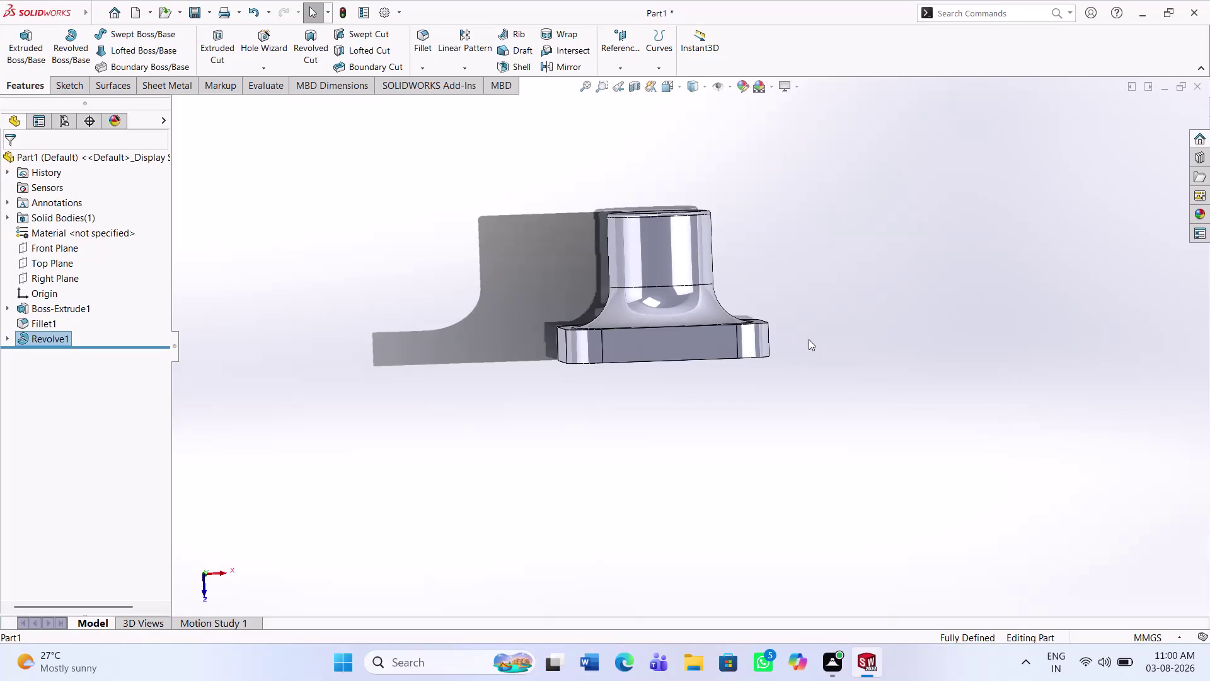
Reopen the bell profile sketch and change its R3 top corner radius to 25.
key(ctrl+z)
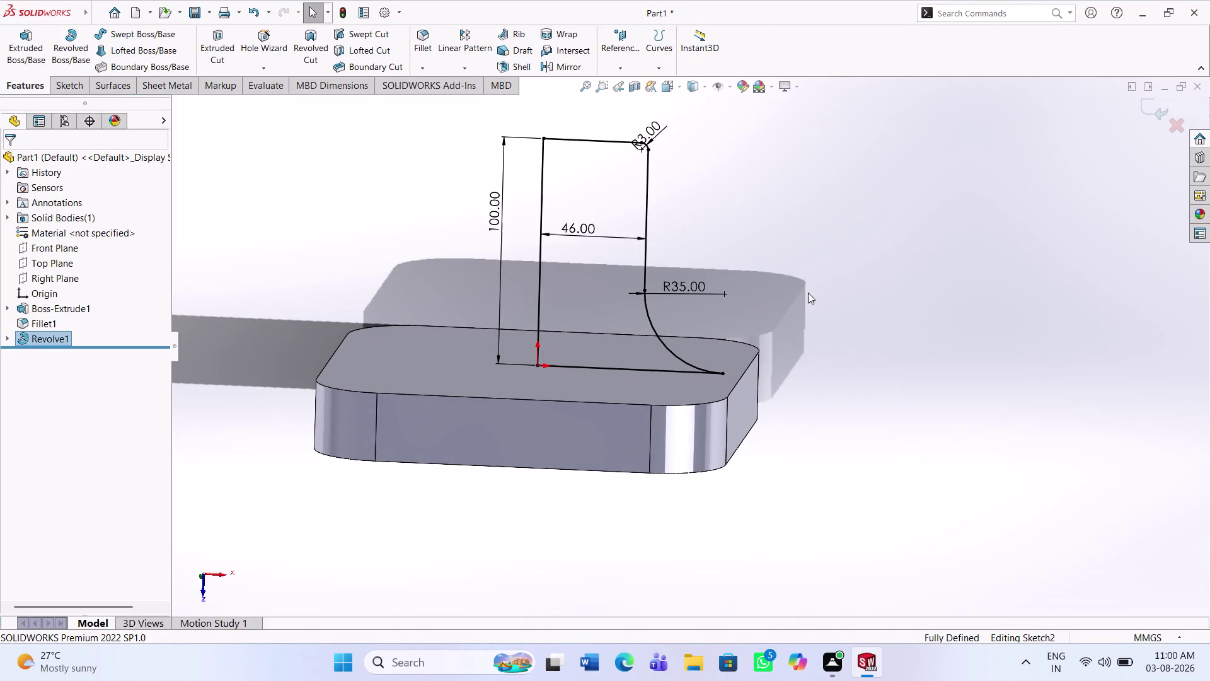
click(648, 131)
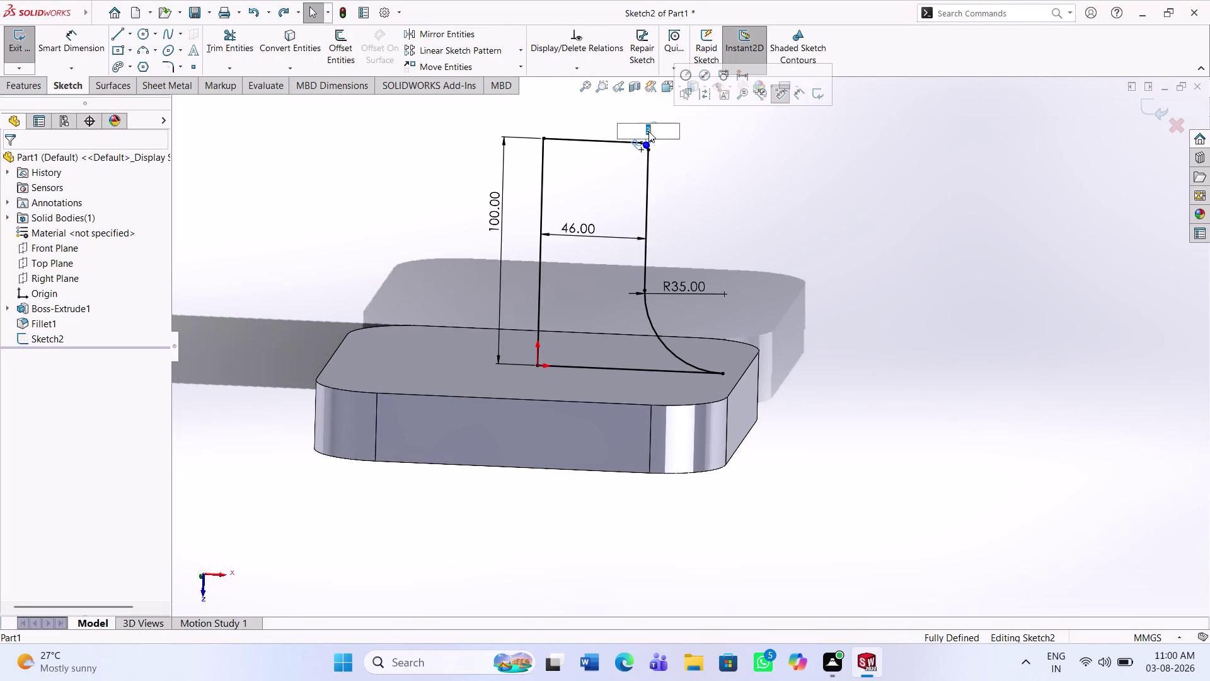
text(25)
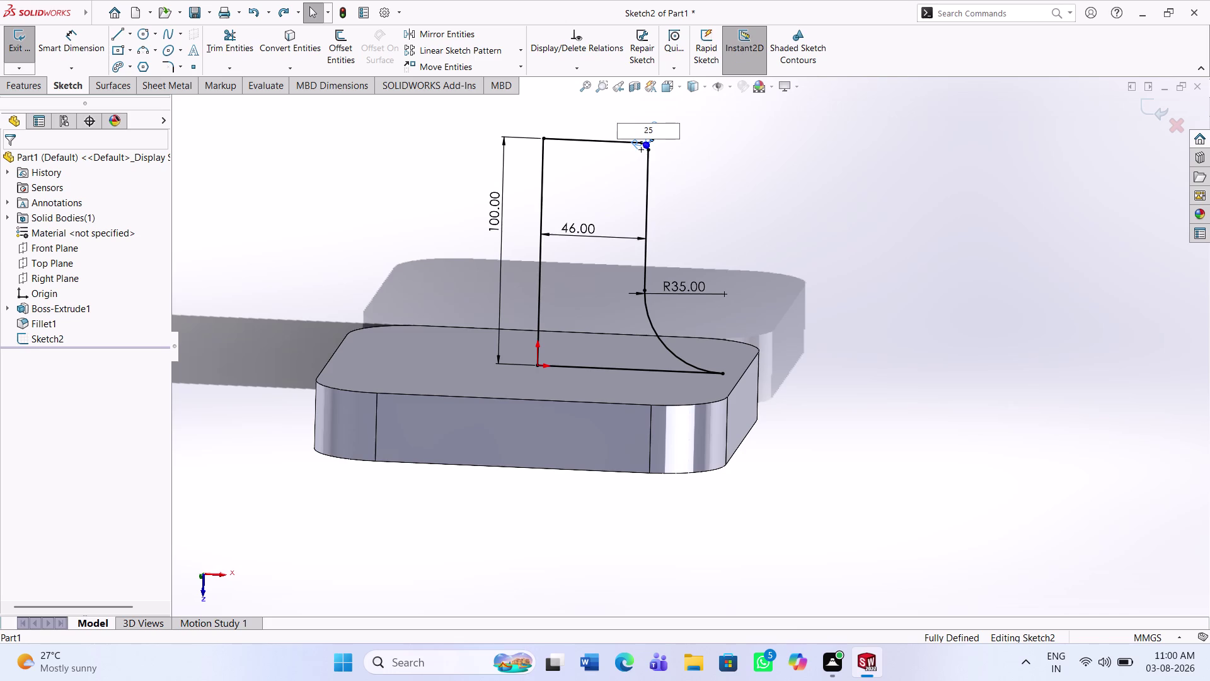
key(Return)
click(864, 247)
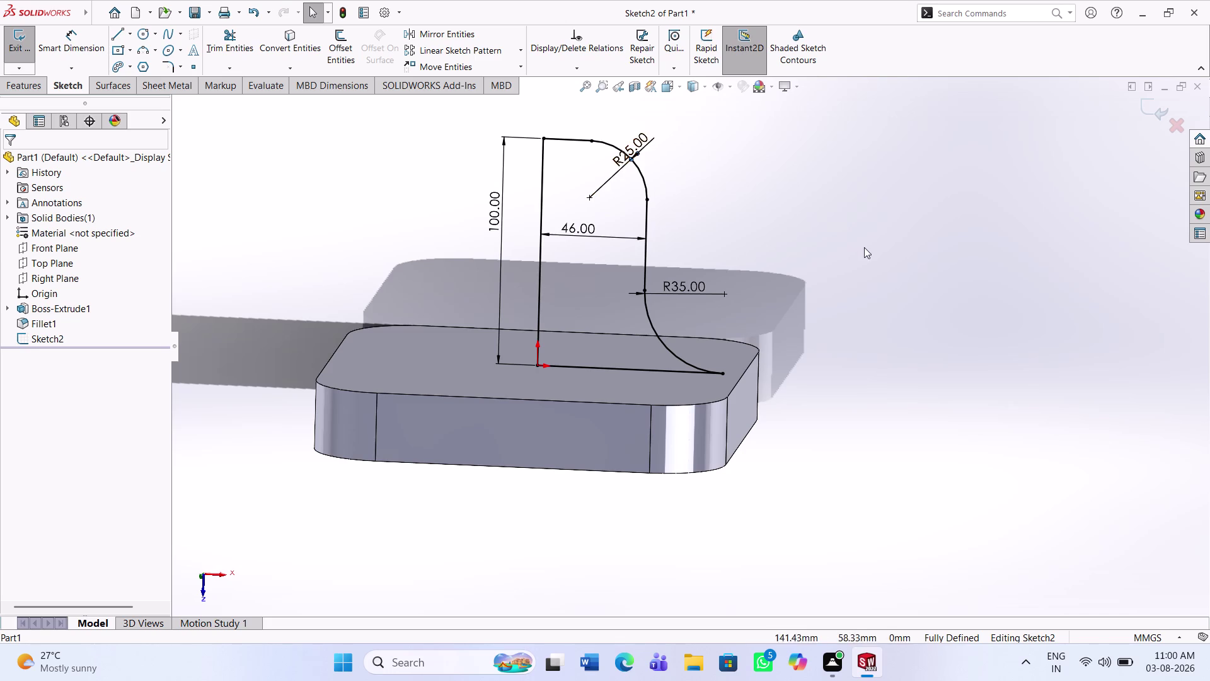
Revolve the bell profile 360° into a boss on the base and orbit to inspect it.
click(25, 86)
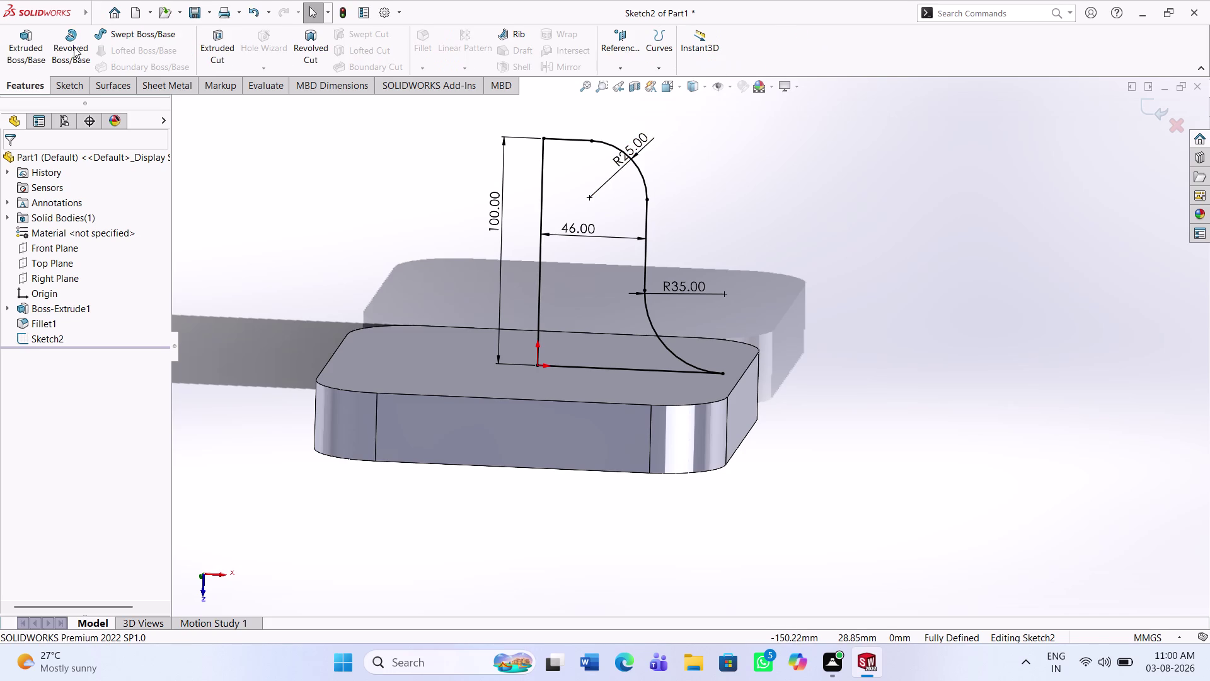
click(74, 47)
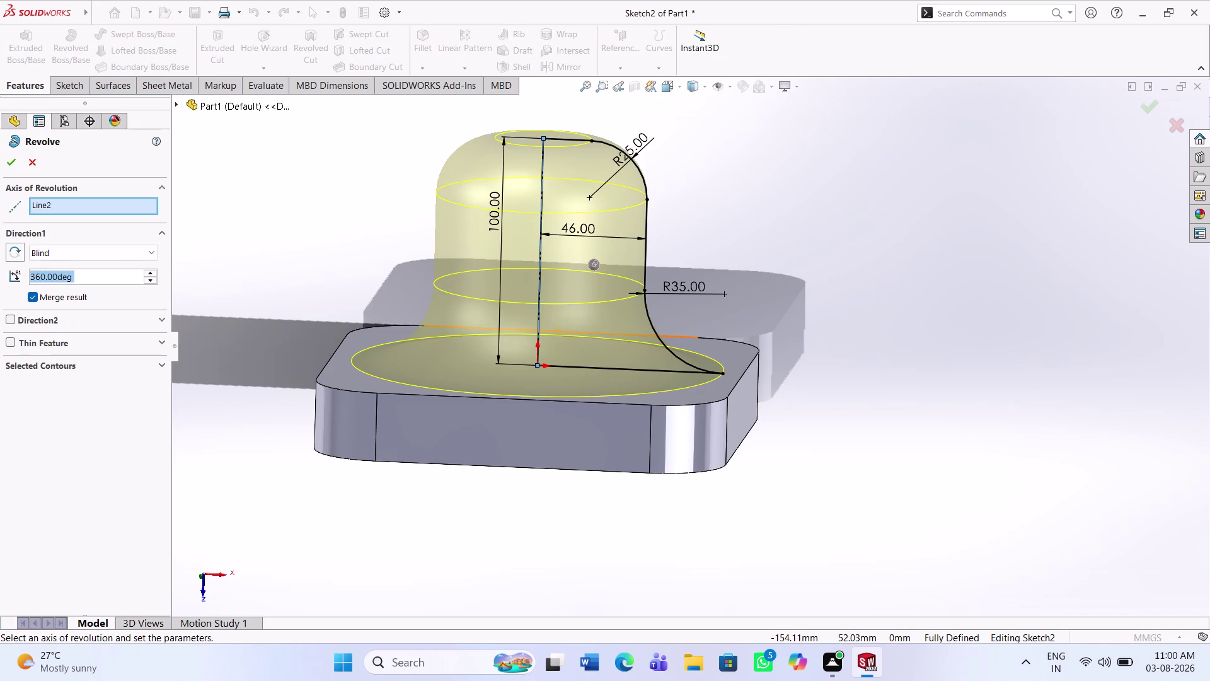
click(5, 164)
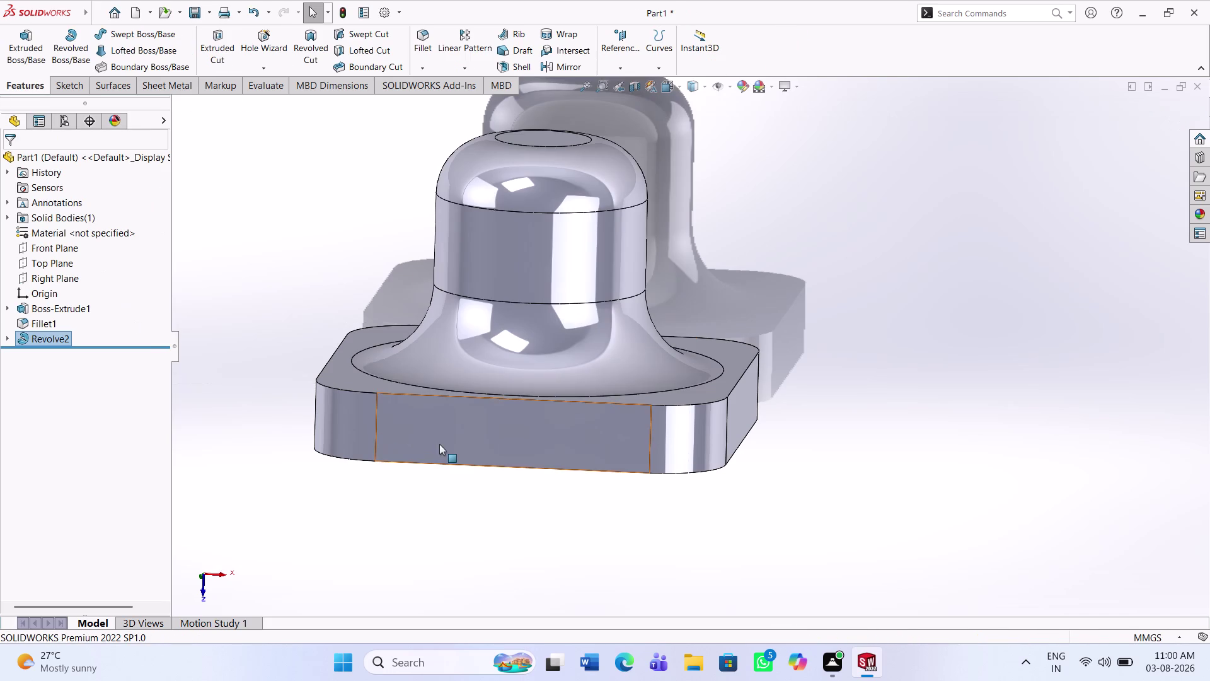
scroll(up, 3)
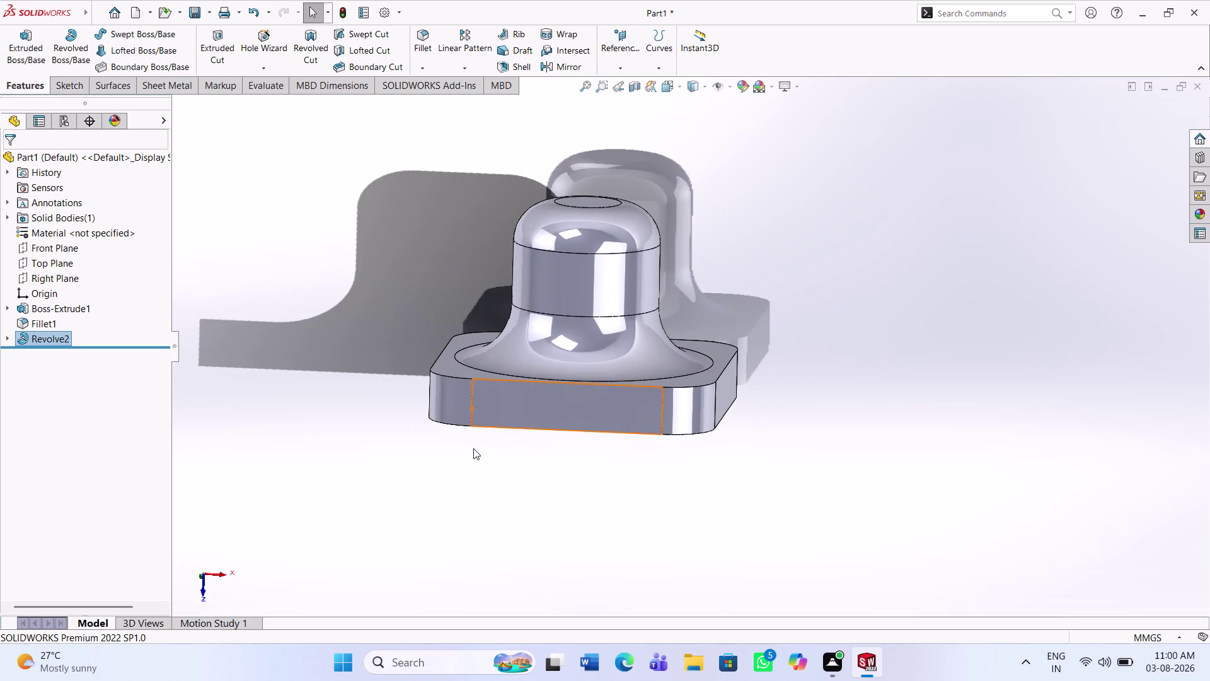
middle_drag(474, 459, 666, 452)
middle_drag(531, 350, 620, 417)
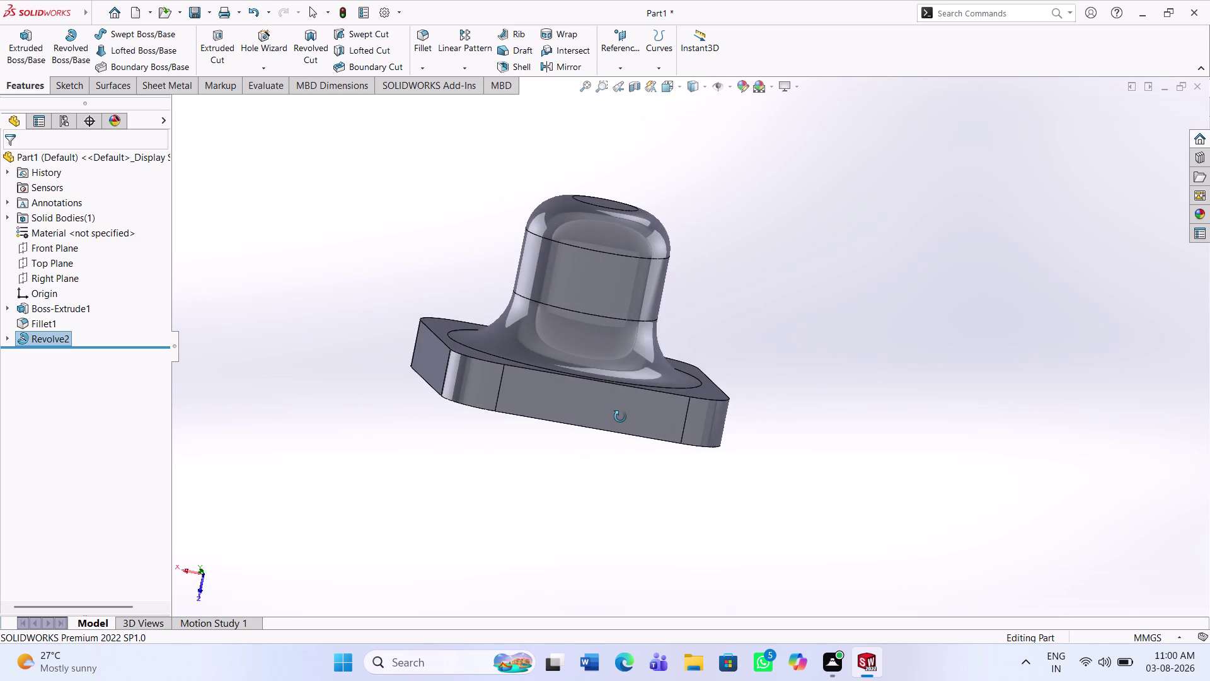
middle_drag(620, 417, 620, 417)
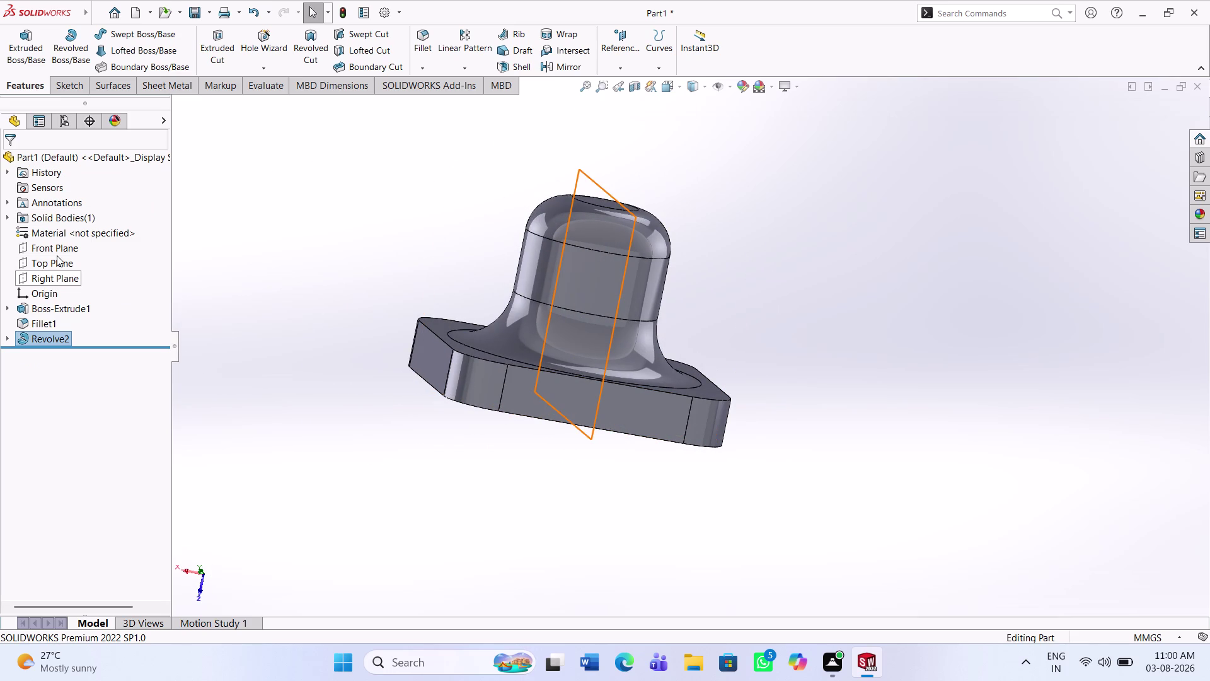
Start a sketch on the Top Plane and draw a vertical centerline ending at the origin.
click(56, 255)
click(68, 235)
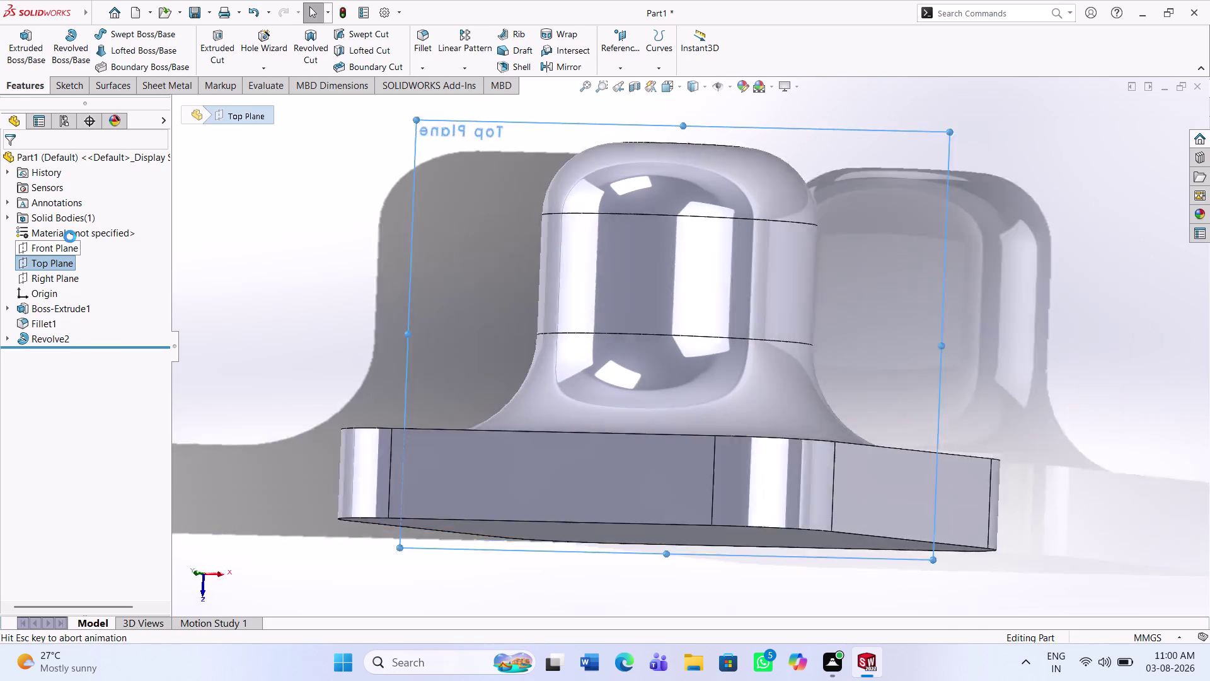
click(223, 316)
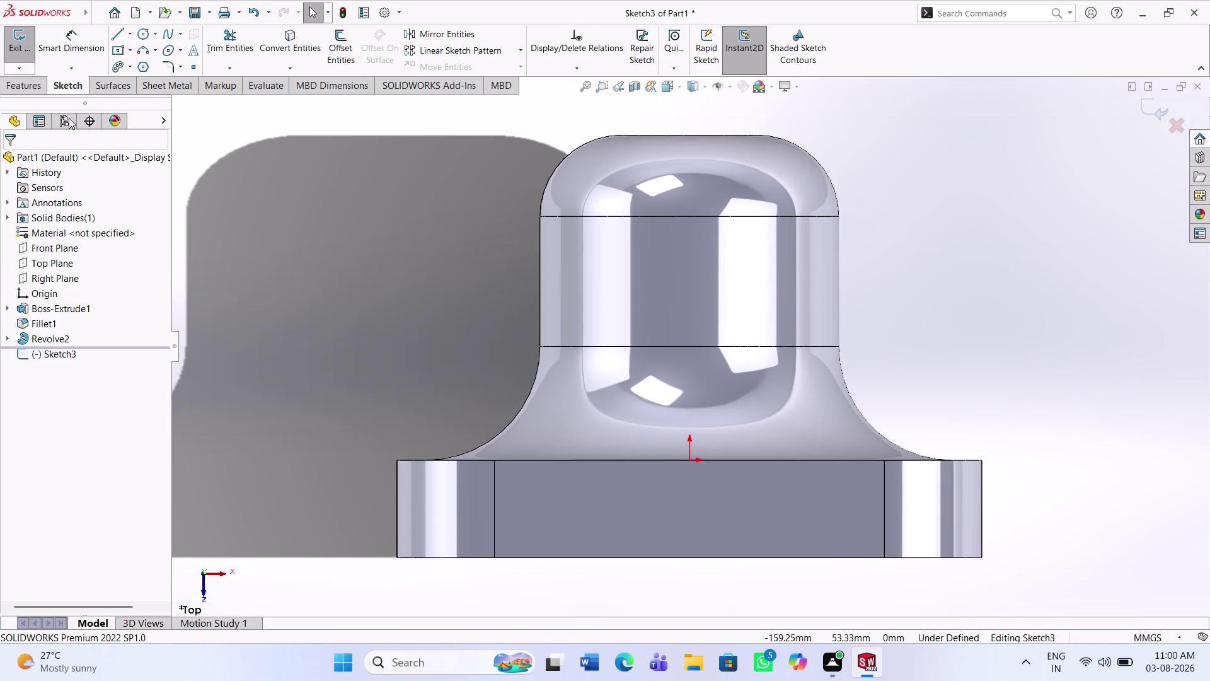
click(131, 34)
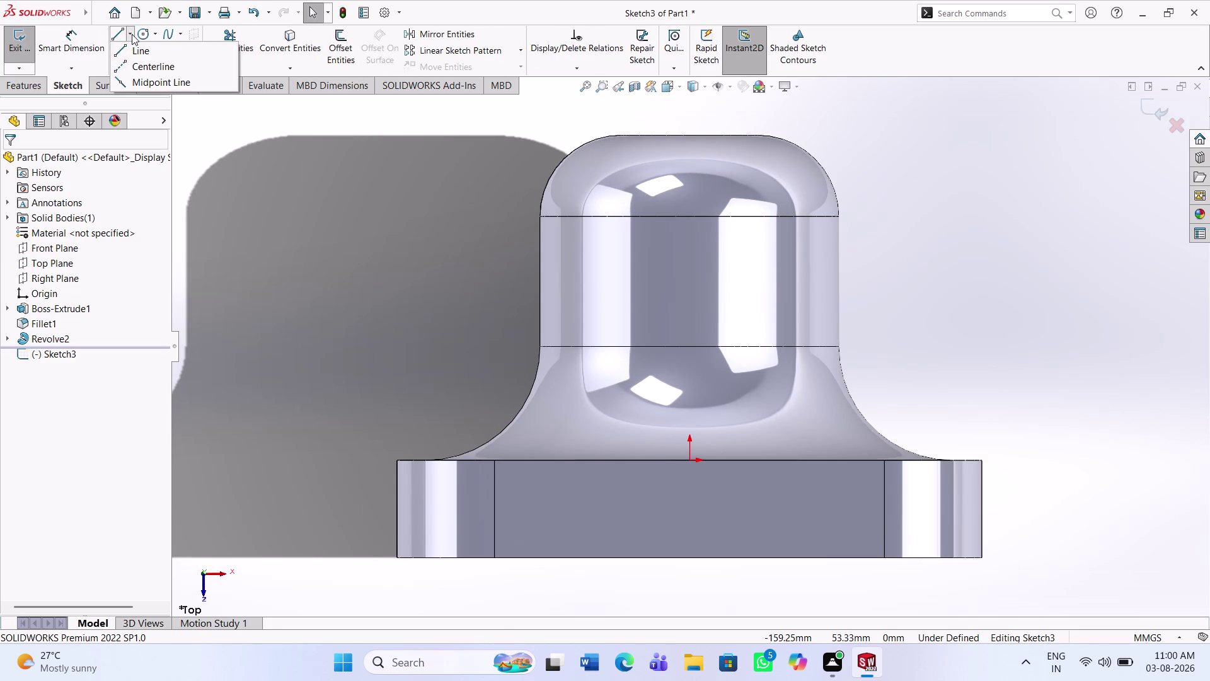
click(132, 61)
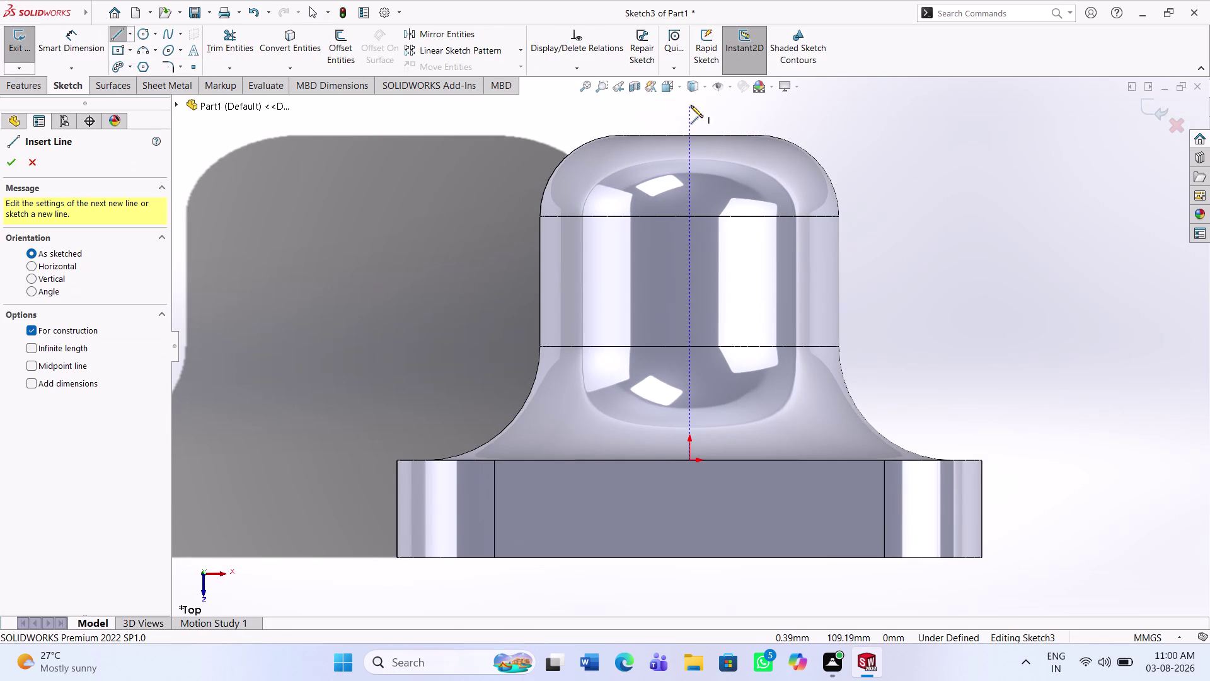
click(691, 106)
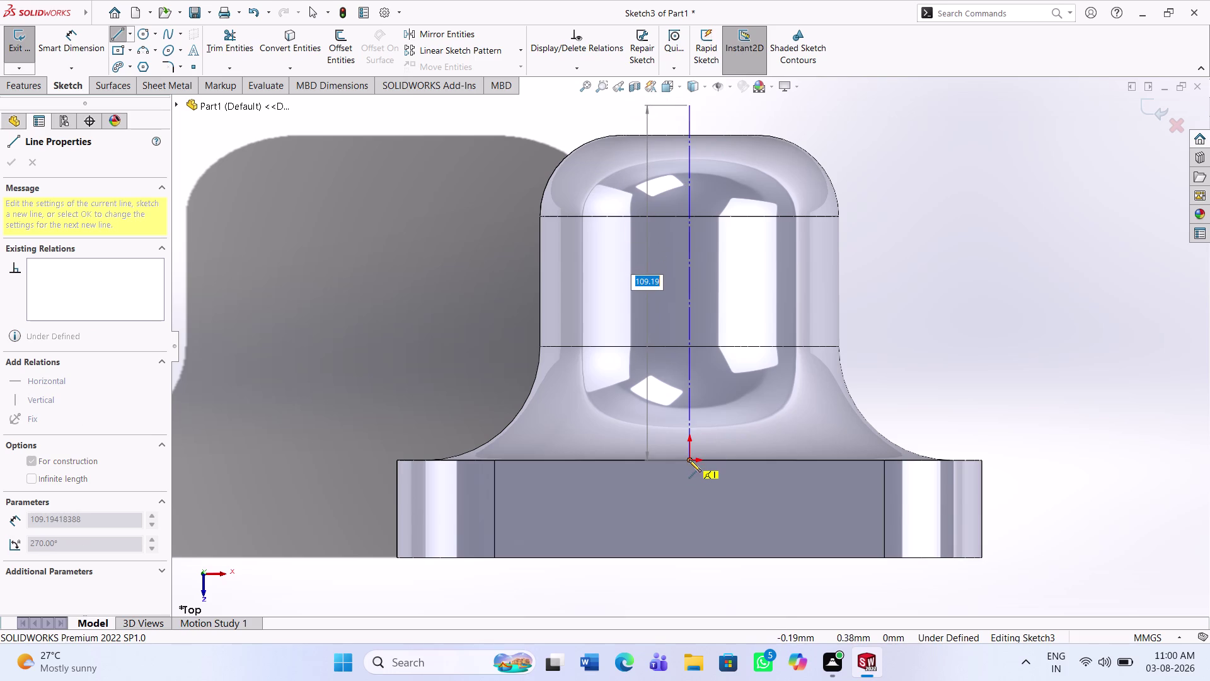
click(690, 463)
key(Escape)
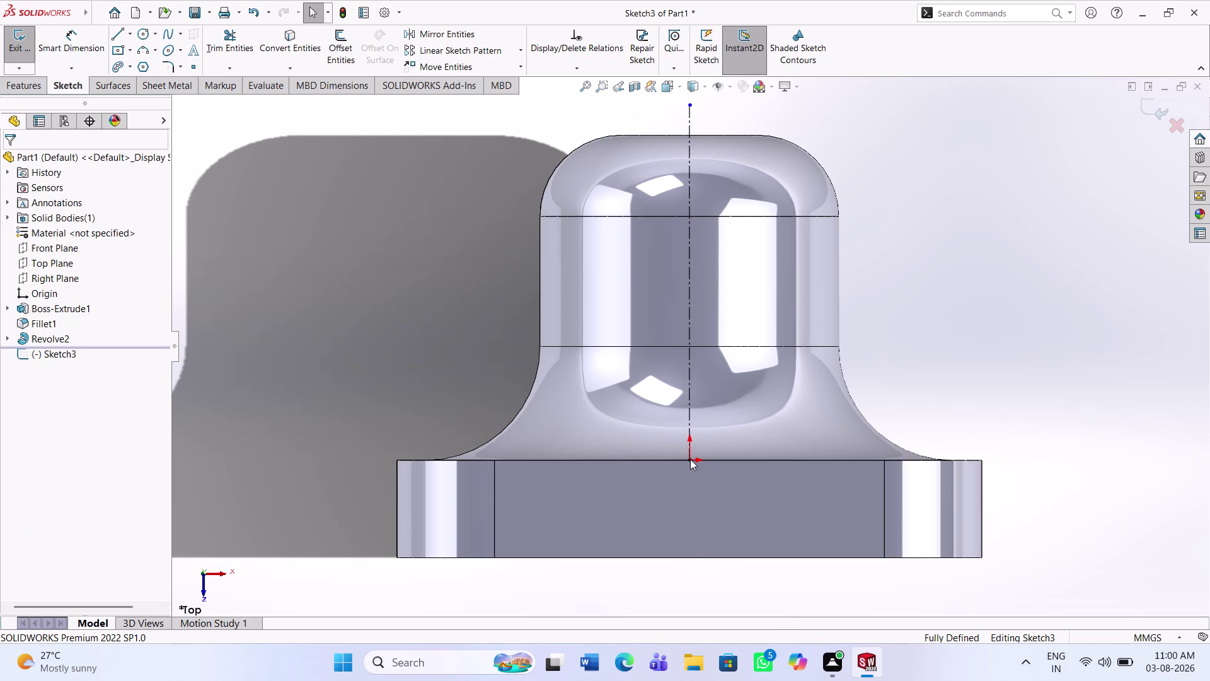
key(Escape)
Draw a horizontal centerline across the vertical one, spanning both sides of the boss.
click(128, 35)
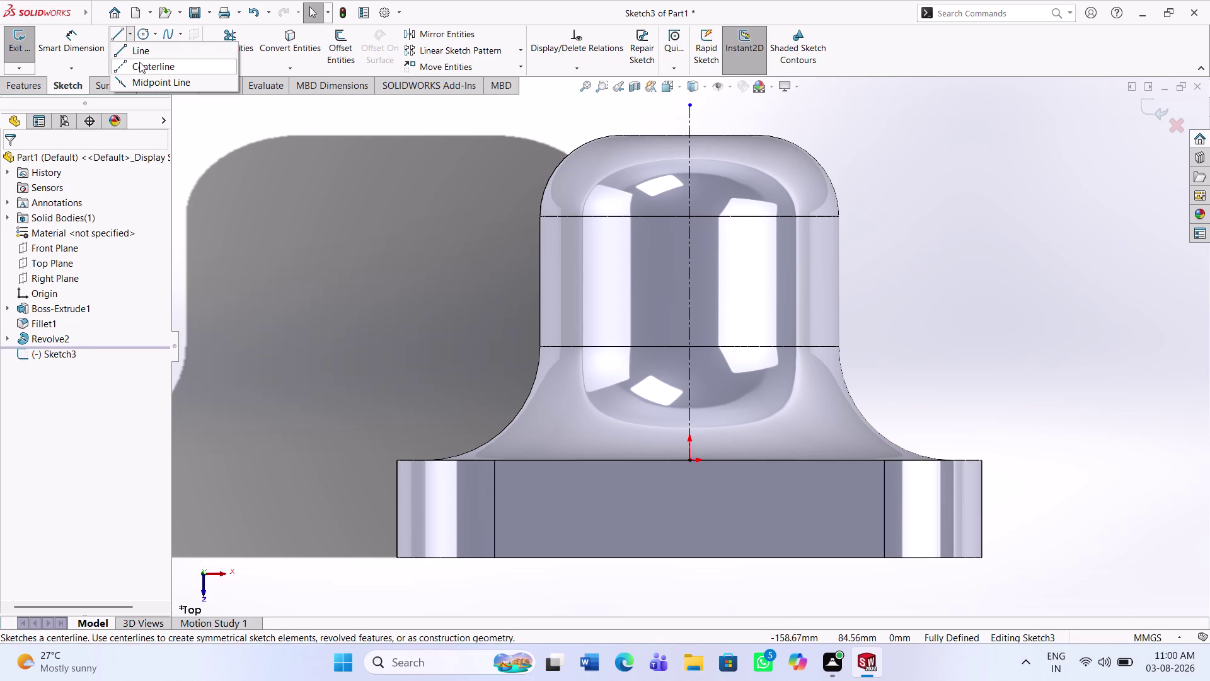
click(140, 63)
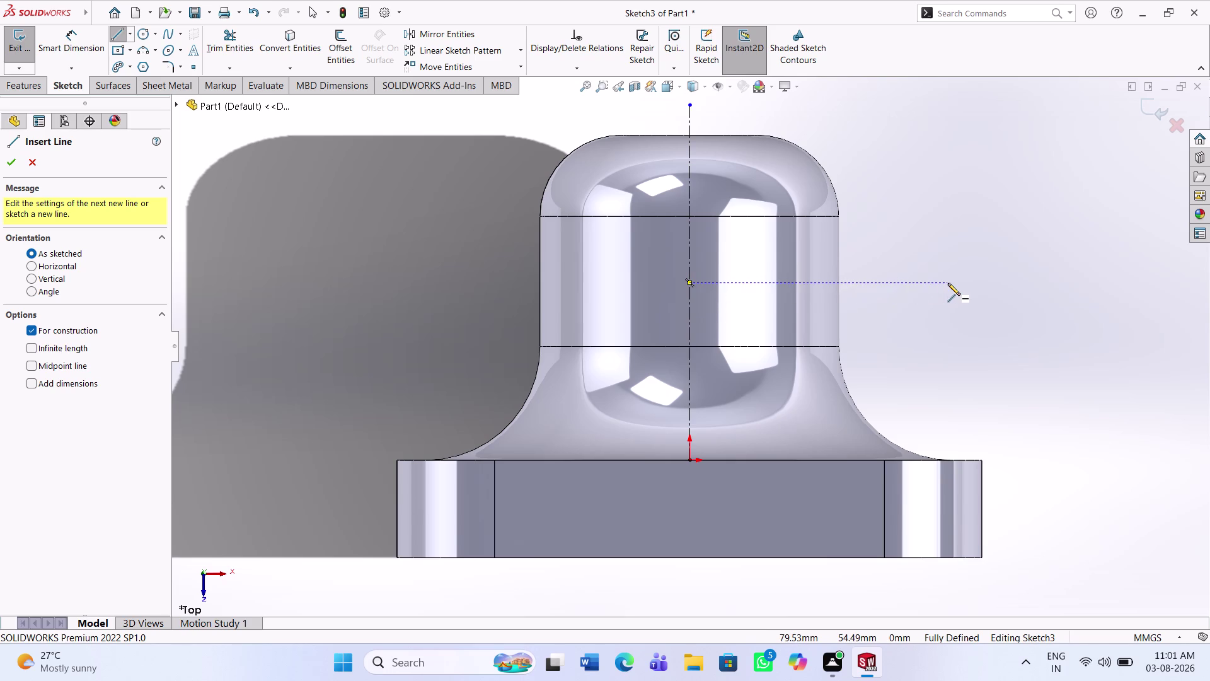
click(948, 283)
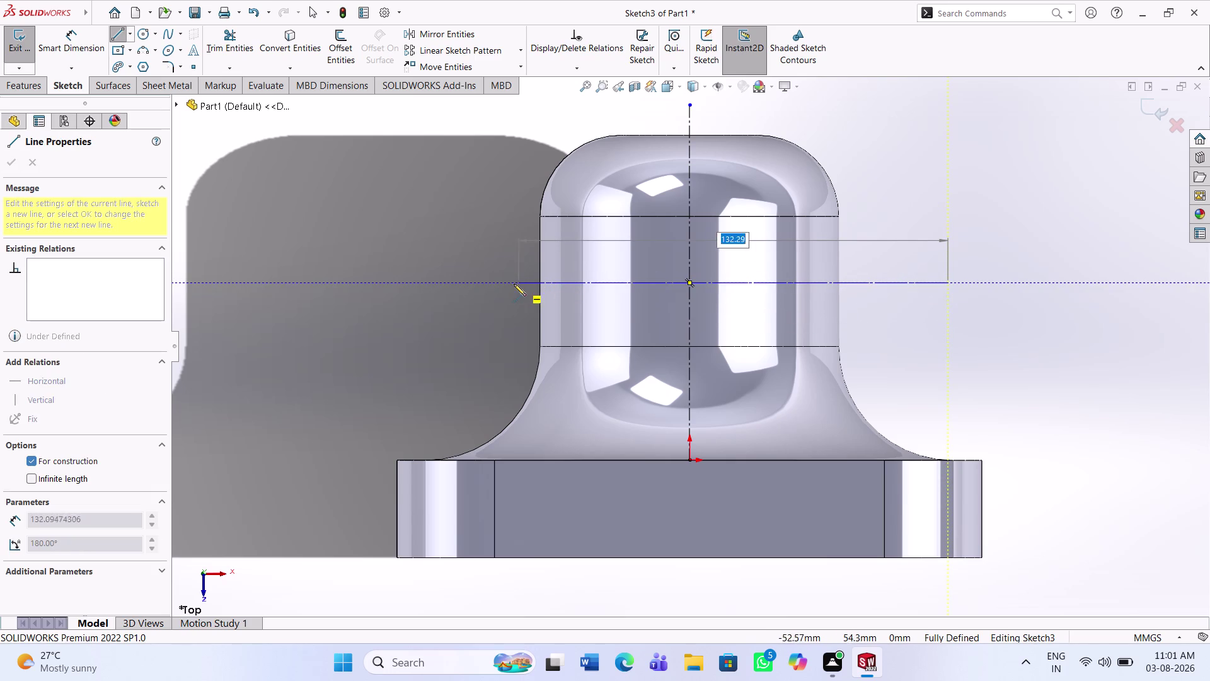
click(486, 282)
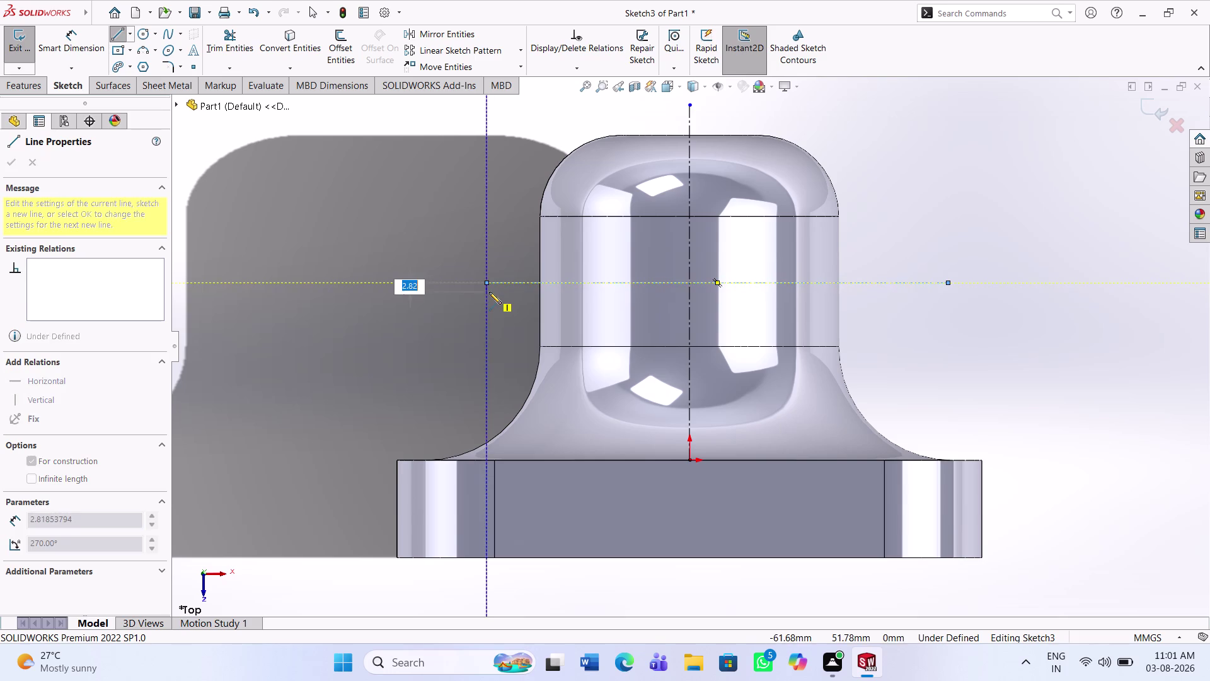
key(Escape)
key(Escape)
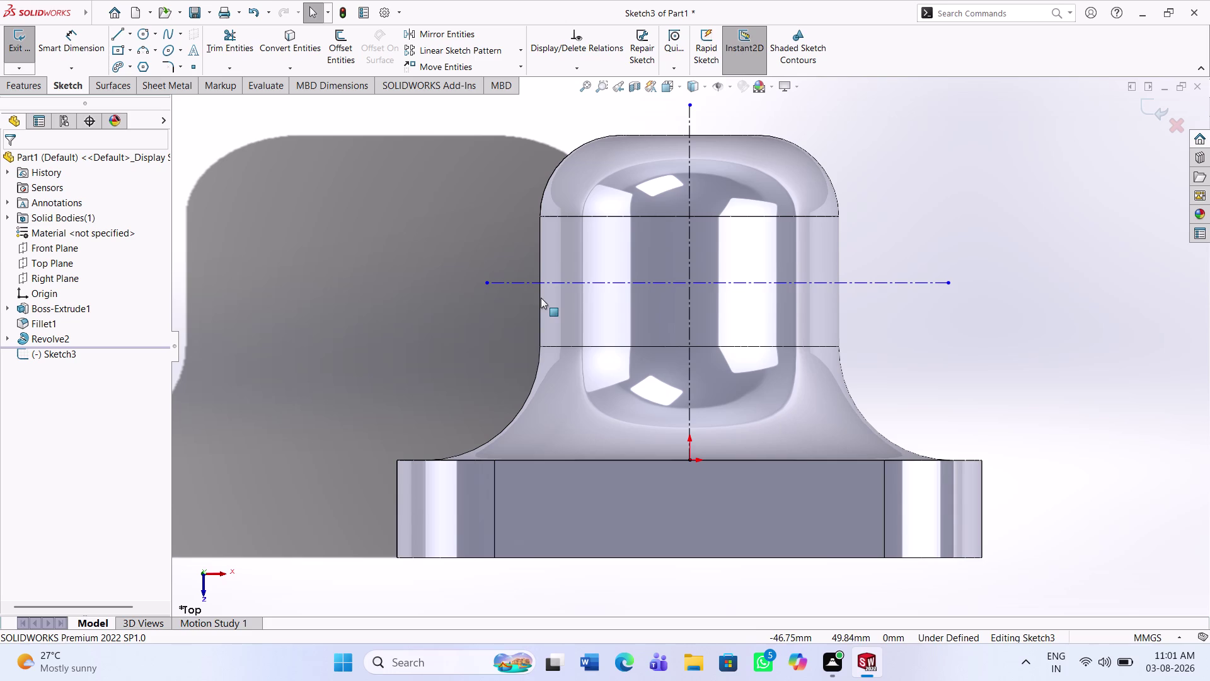
Draw four lines joining the centerline points into a diamond around the neck.
click(120, 29)
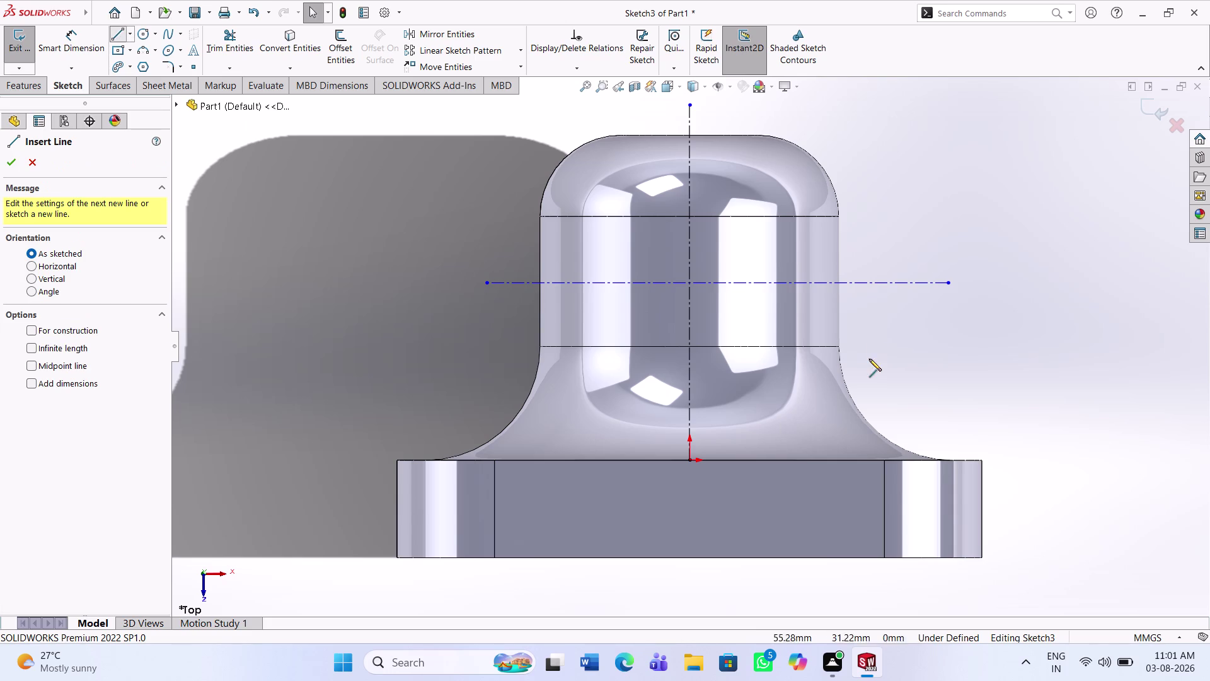
click(692, 167)
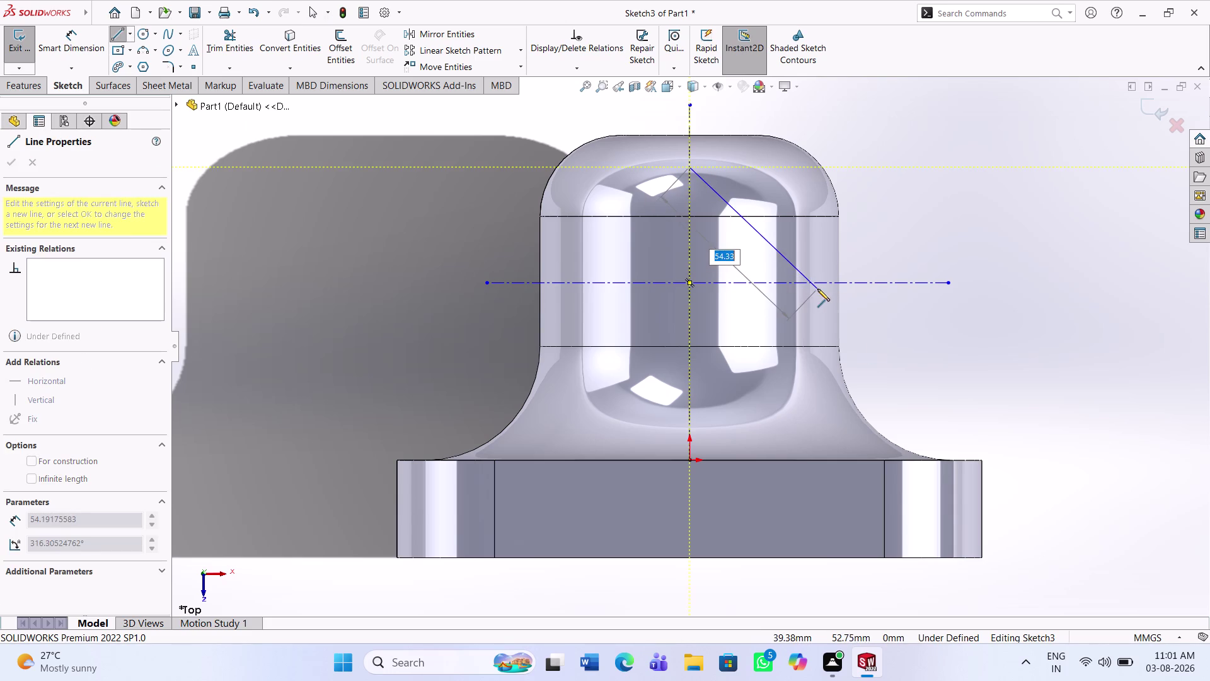
click(814, 283)
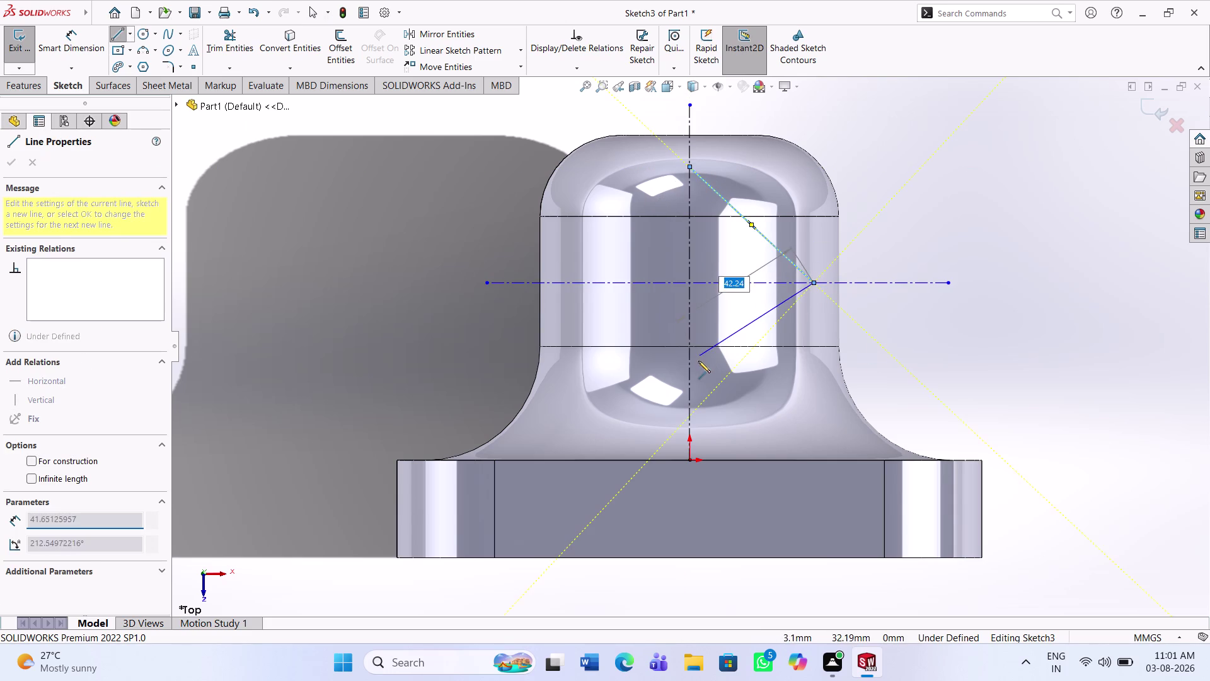
click(691, 415)
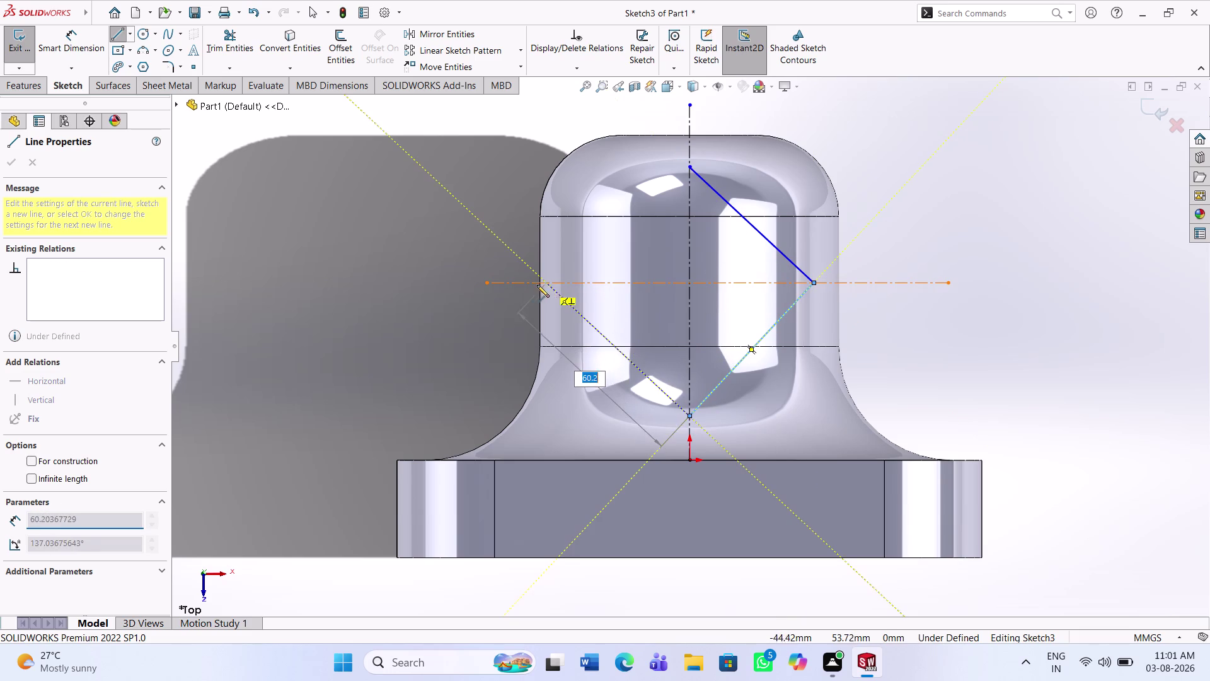
click(543, 281)
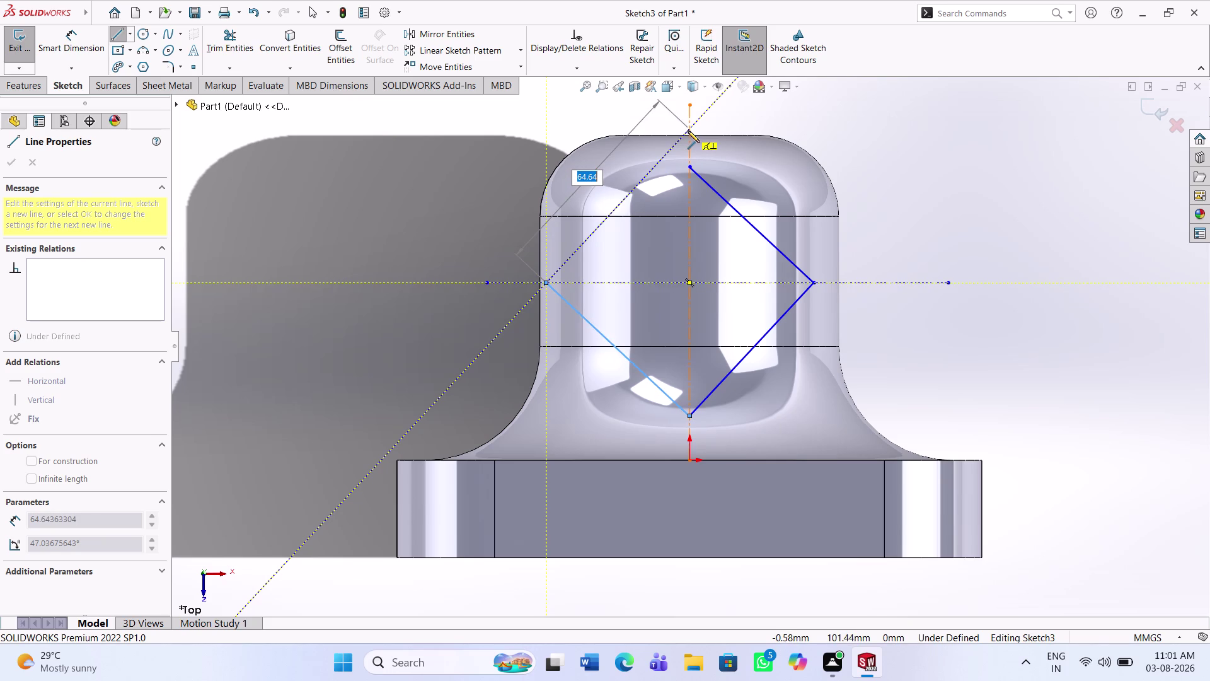
click(688, 131)
key(Escape)
key(Escape)
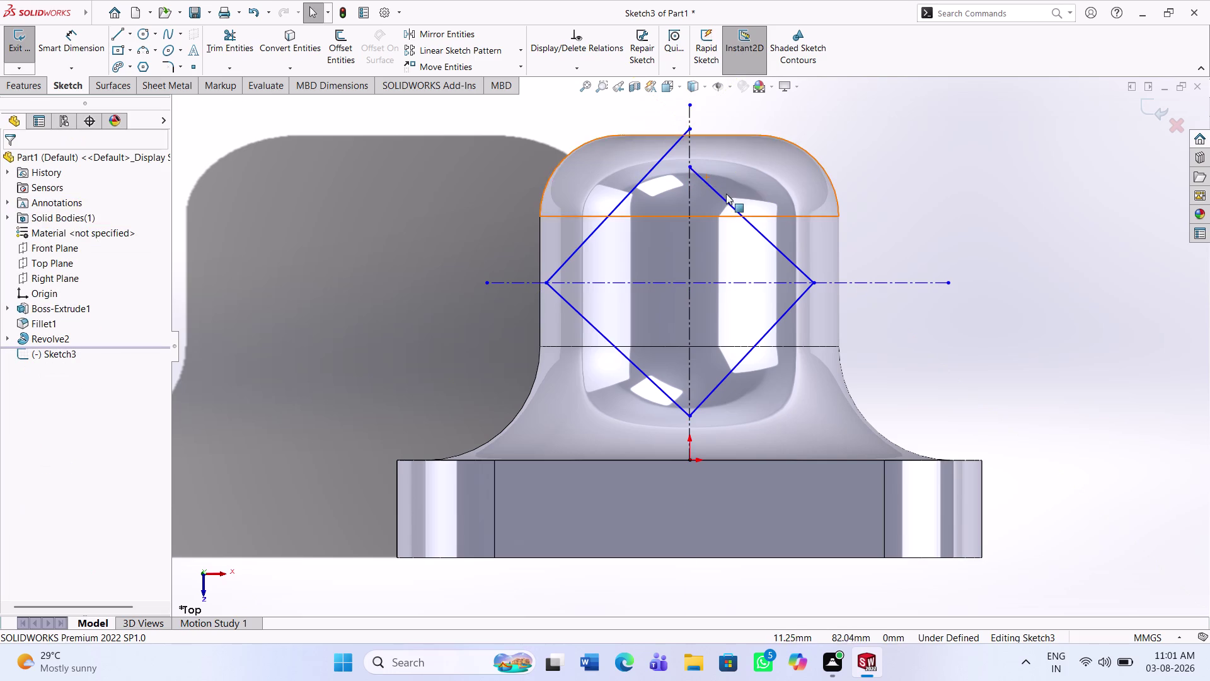
Delete the misplaced upper-right line and redraw it from the top corner to the right corner.
right_click(731, 204)
click(808, 400)
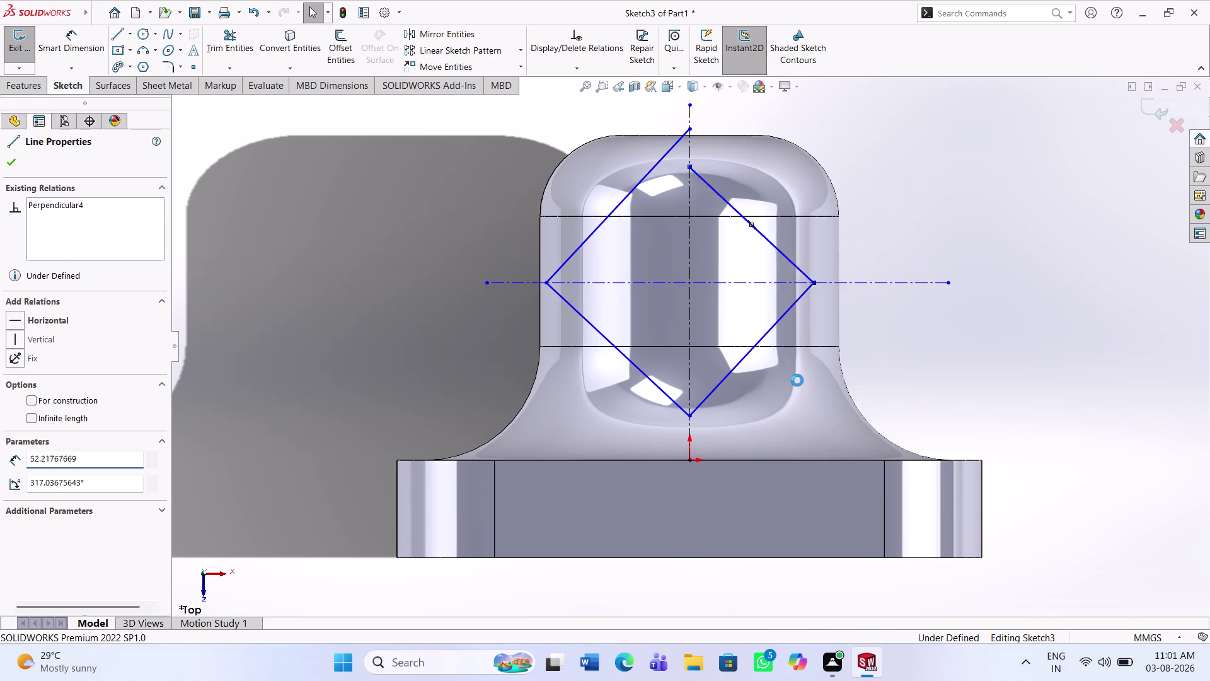
click(118, 31)
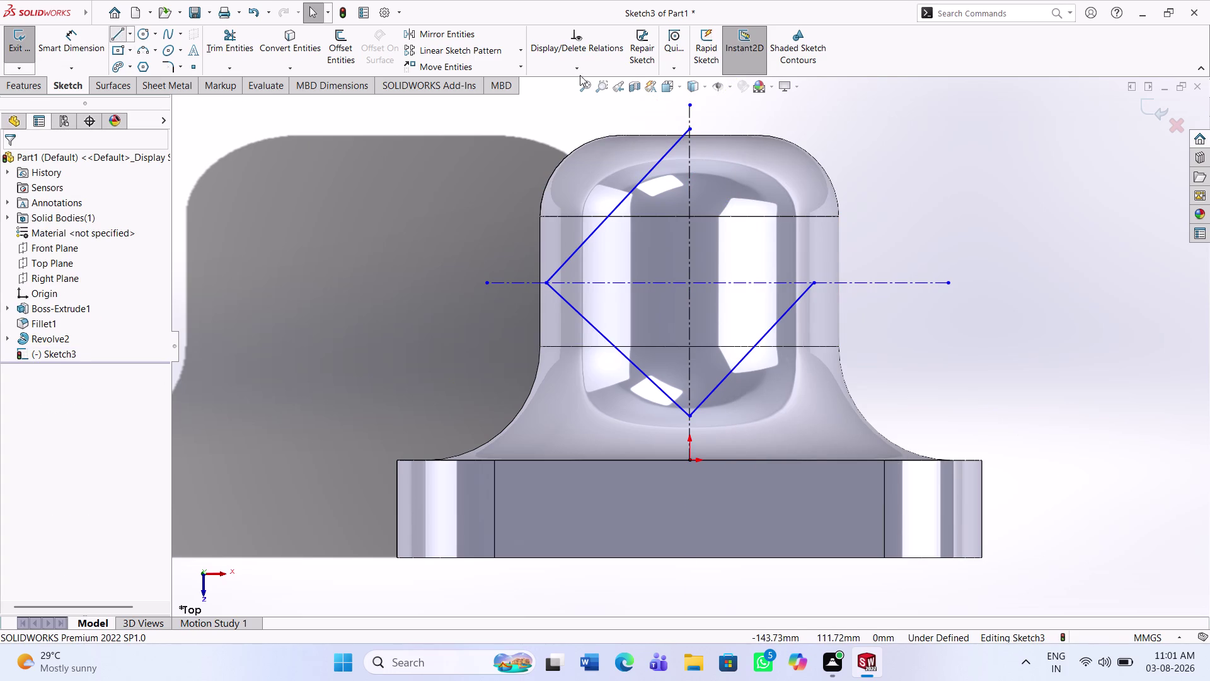
click(689, 129)
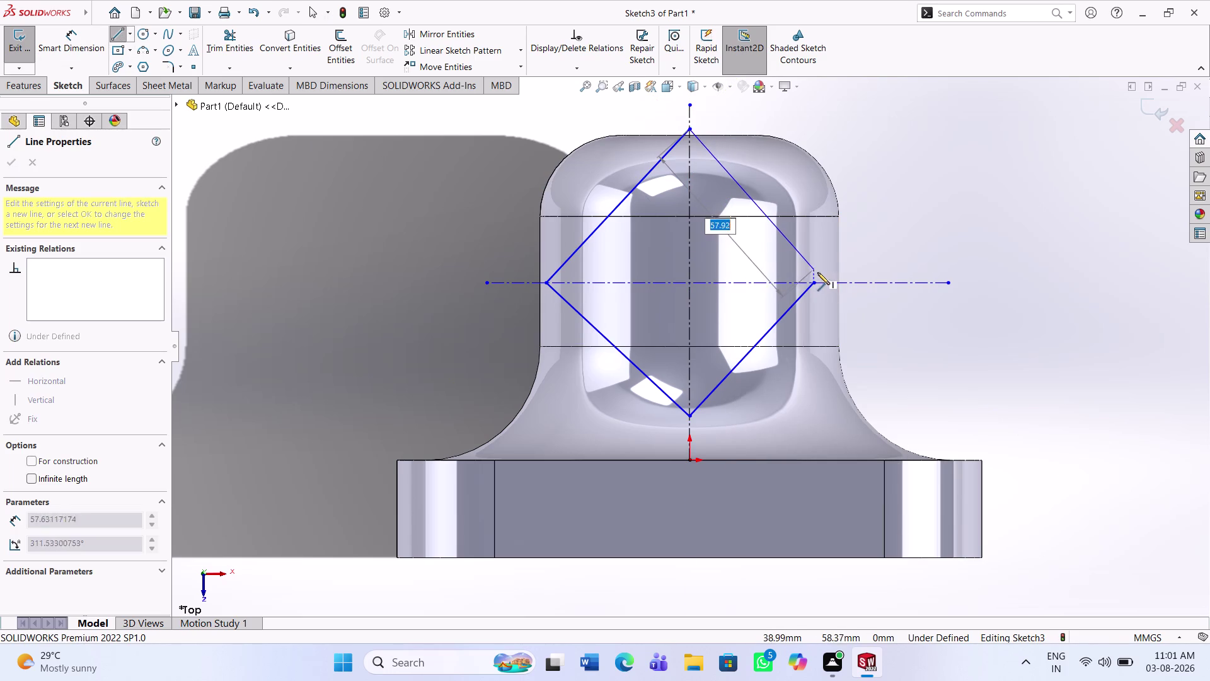
click(816, 283)
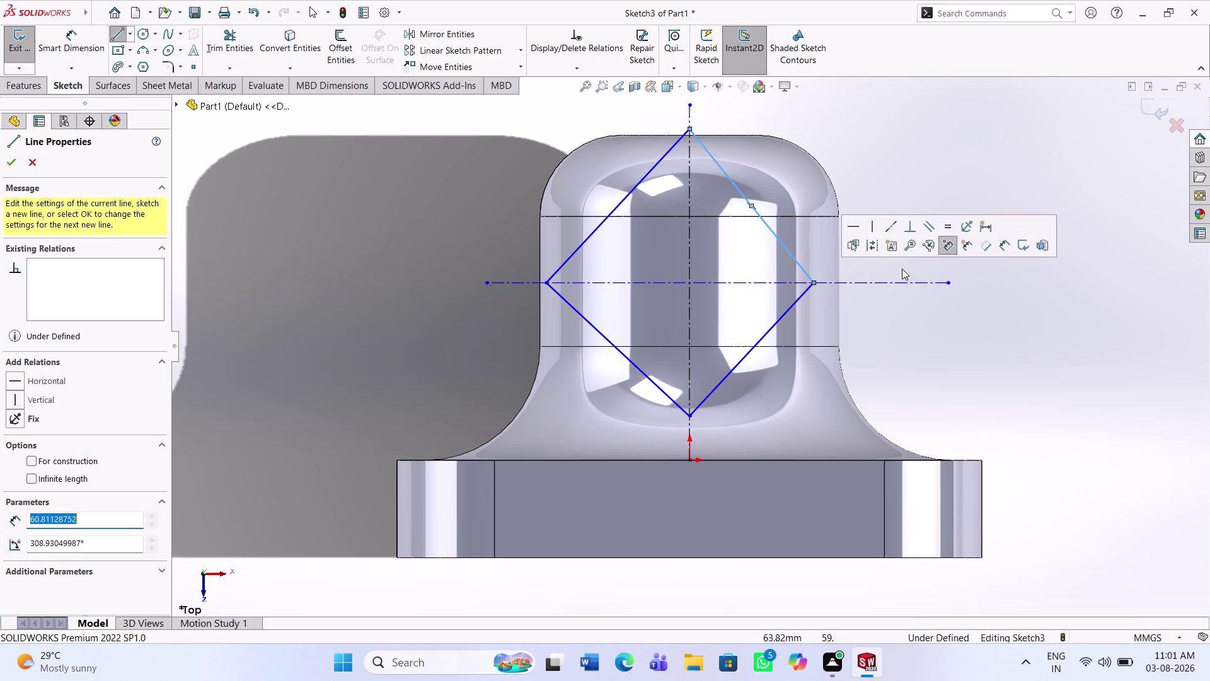
key(Escape)
key(Escape)
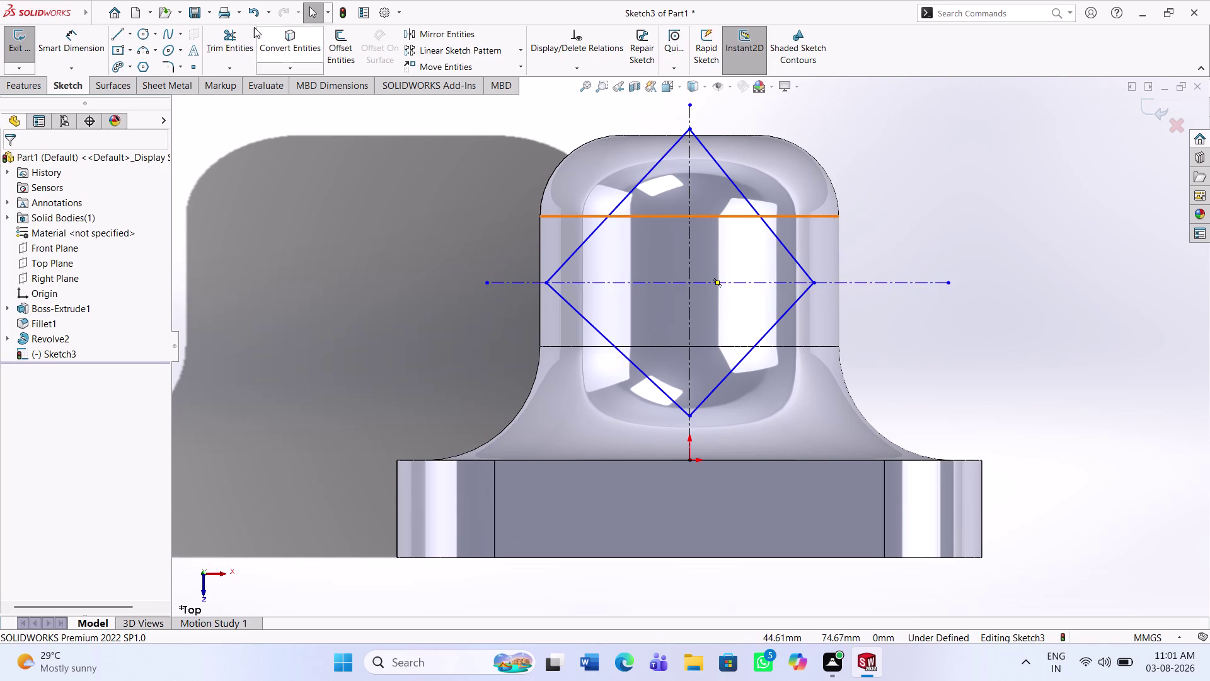
click(177, 65)
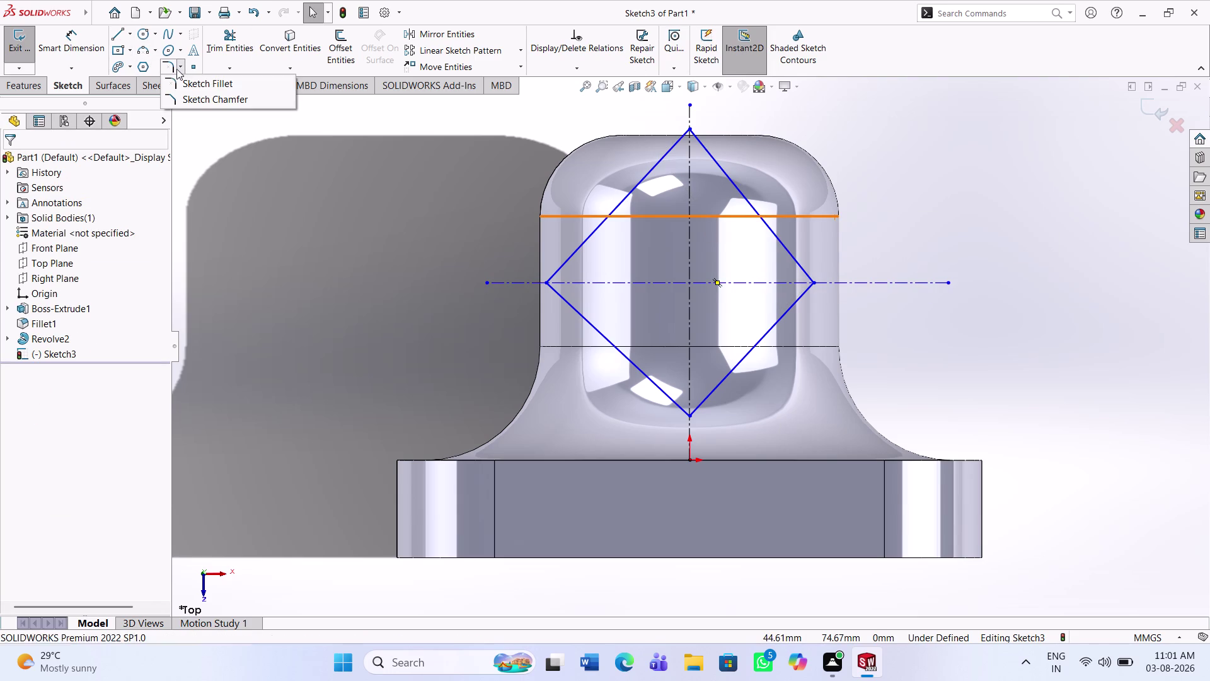
Fillet the diamond's top corner with a 44.6 mm radius.
click(184, 84)
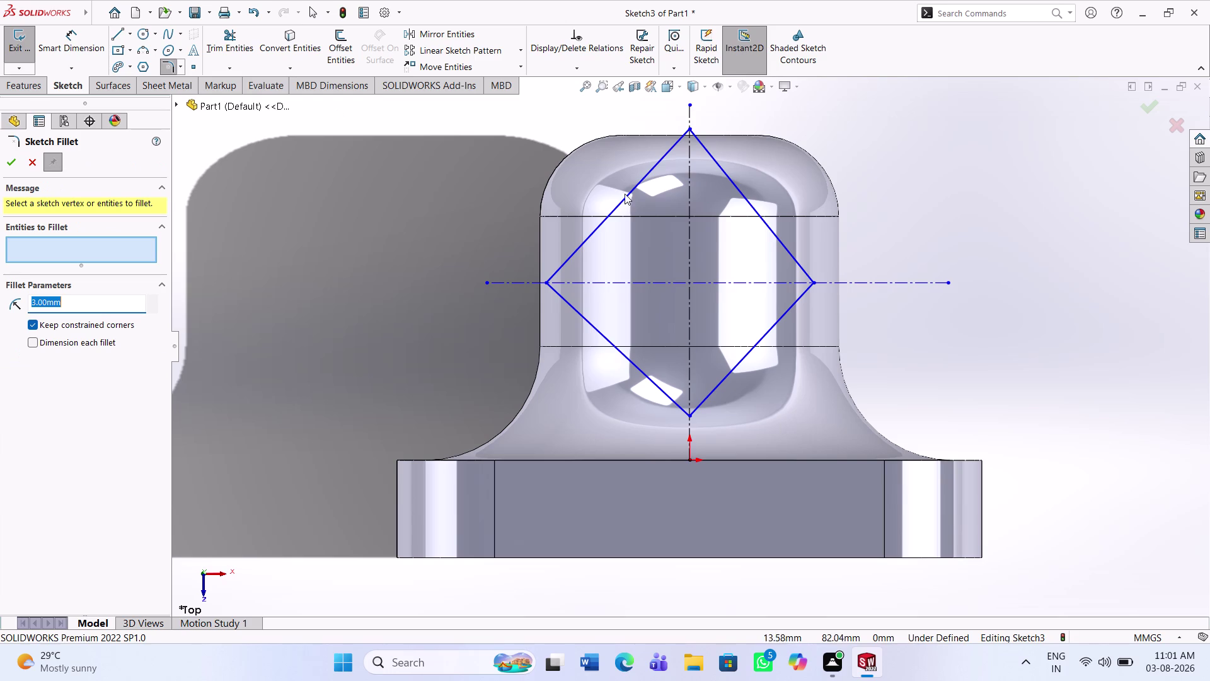
click(623, 203)
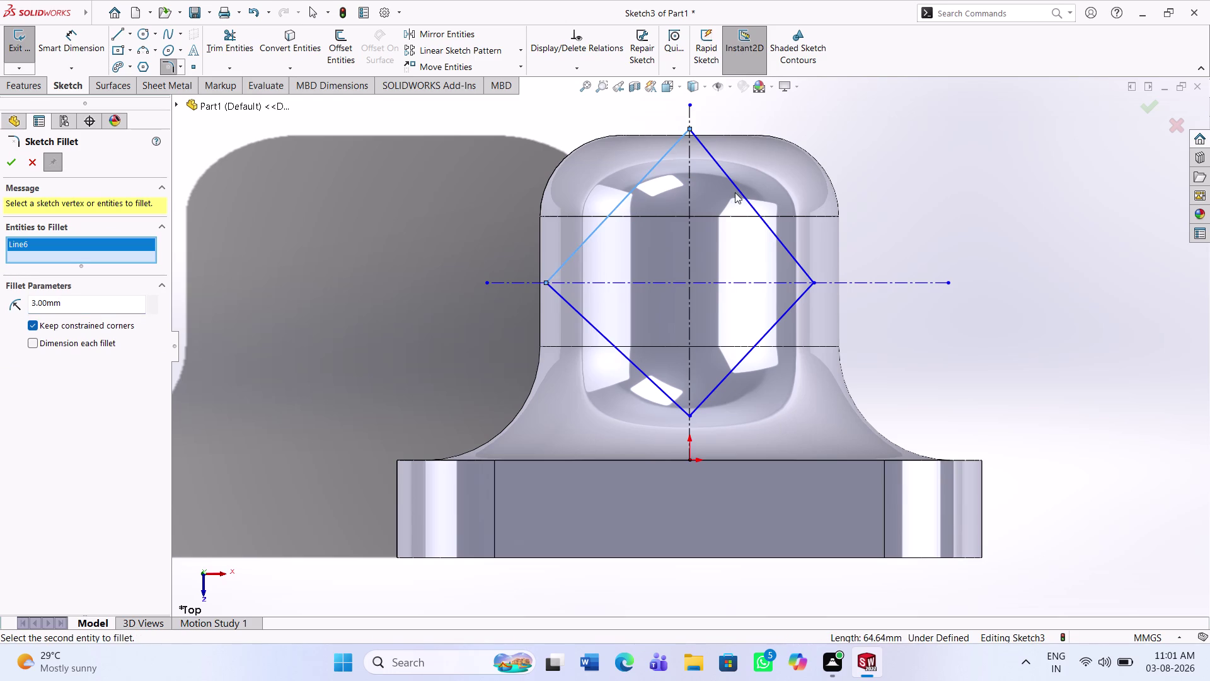
click(745, 199)
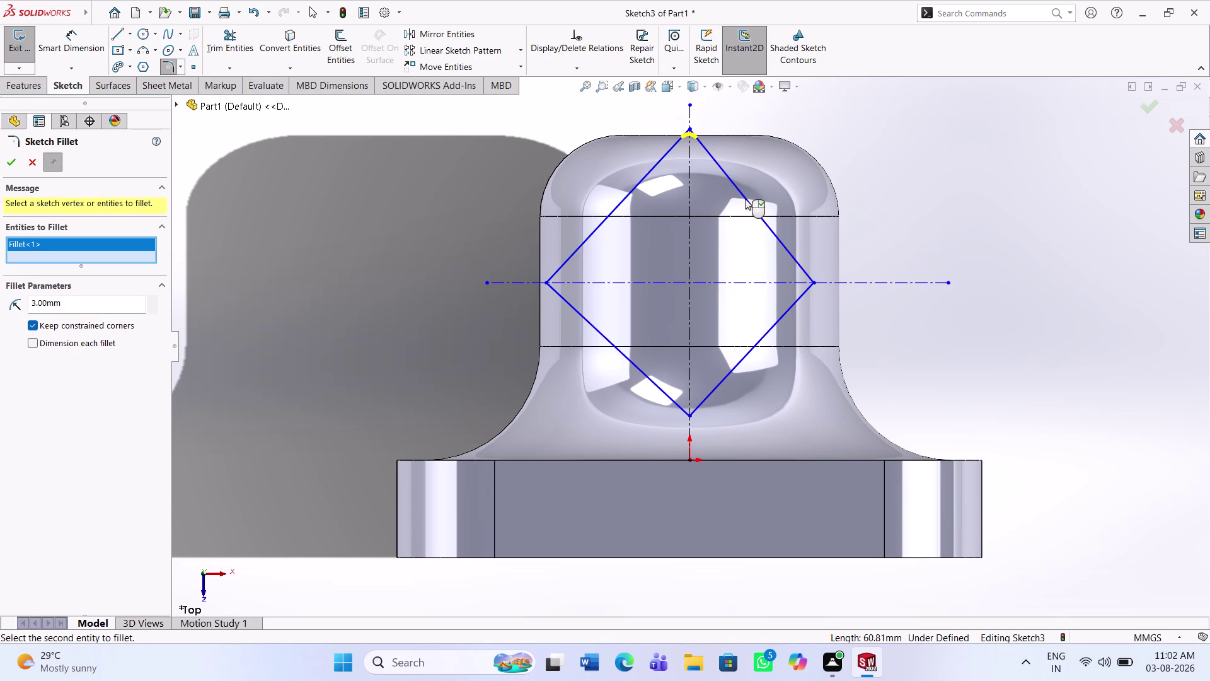
drag(89, 299, 0, 312)
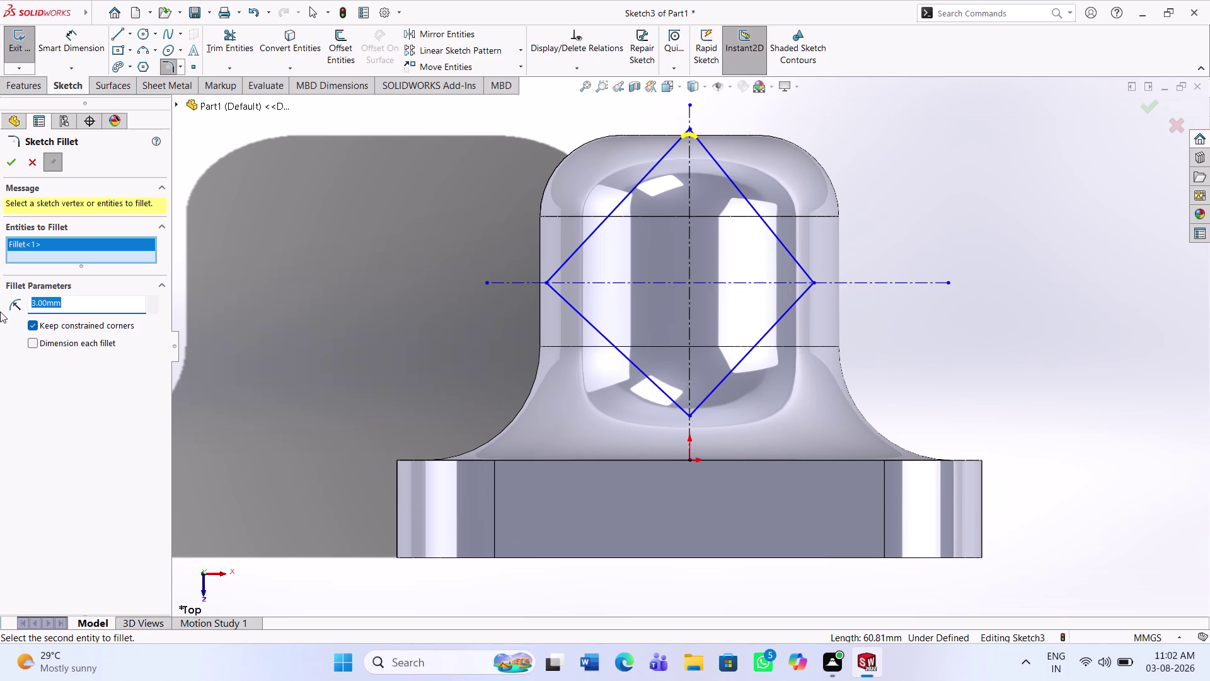
text(44.6)
key(Return)
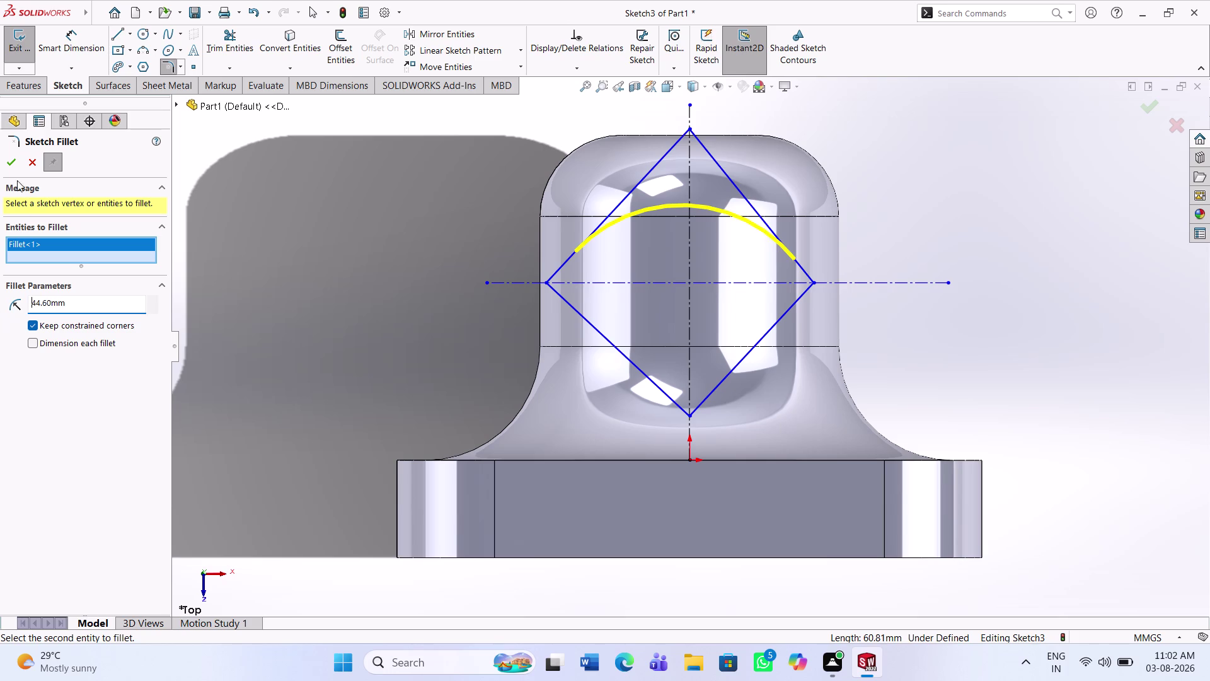
click(12, 154)
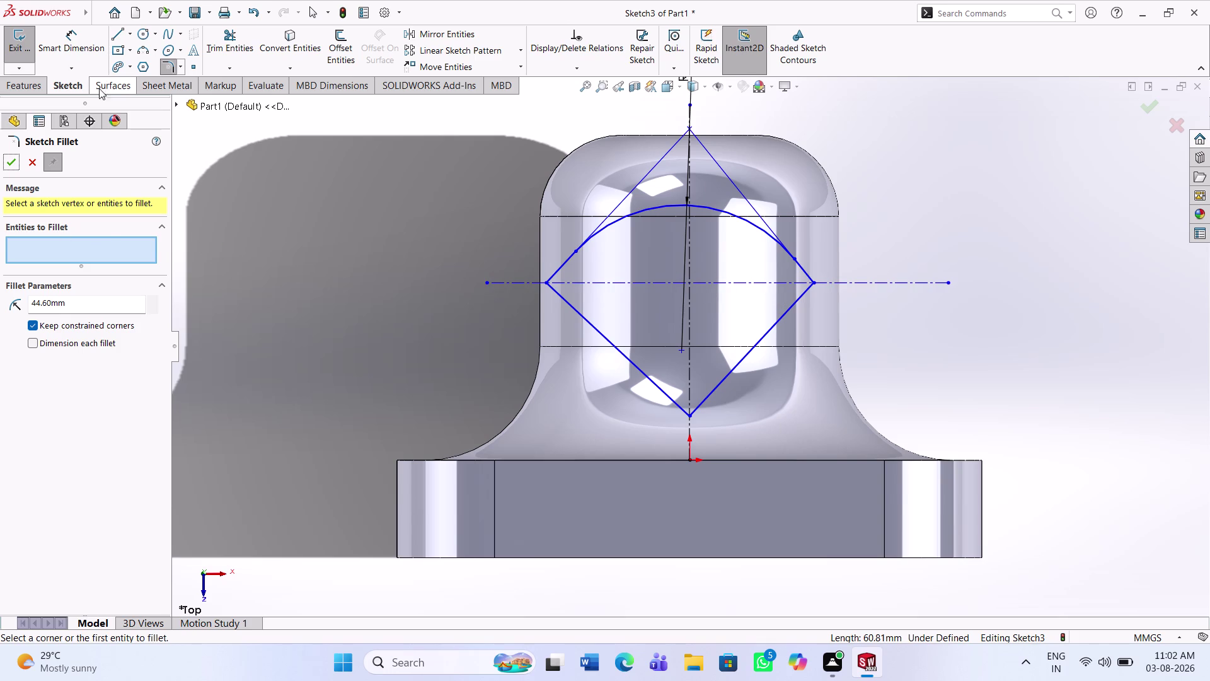
Apply the same 44.6 mm fillet to the diamond's bottom corner.
click(630, 362)
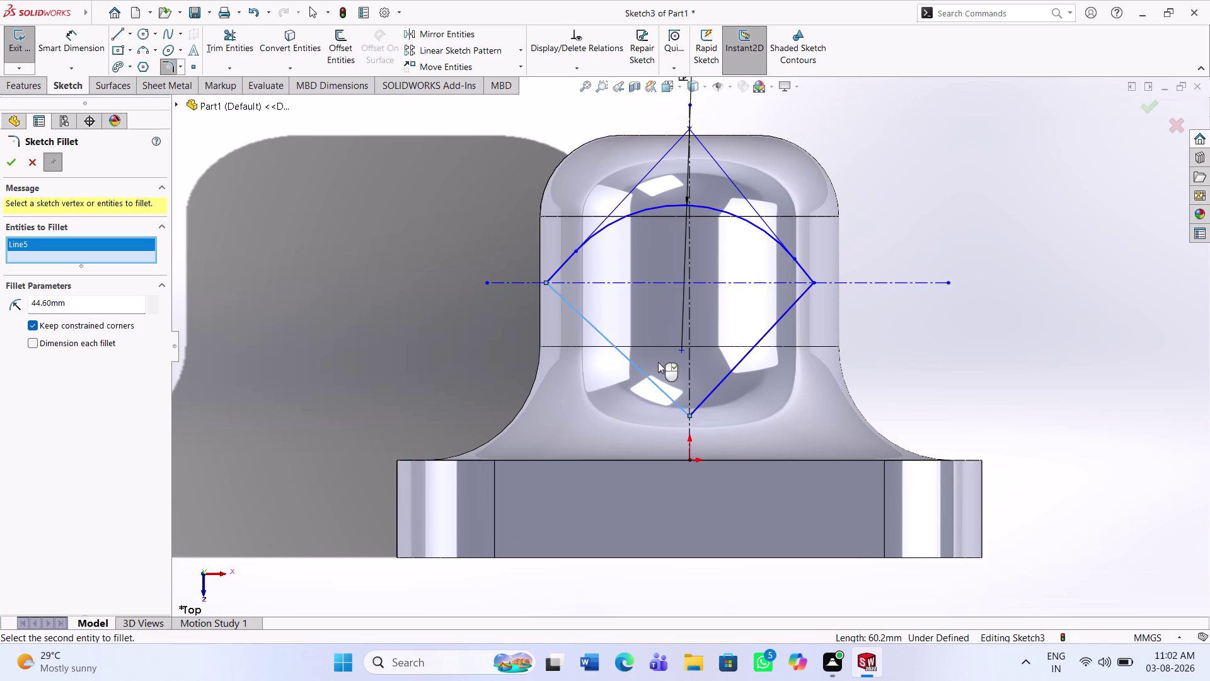
click(733, 365)
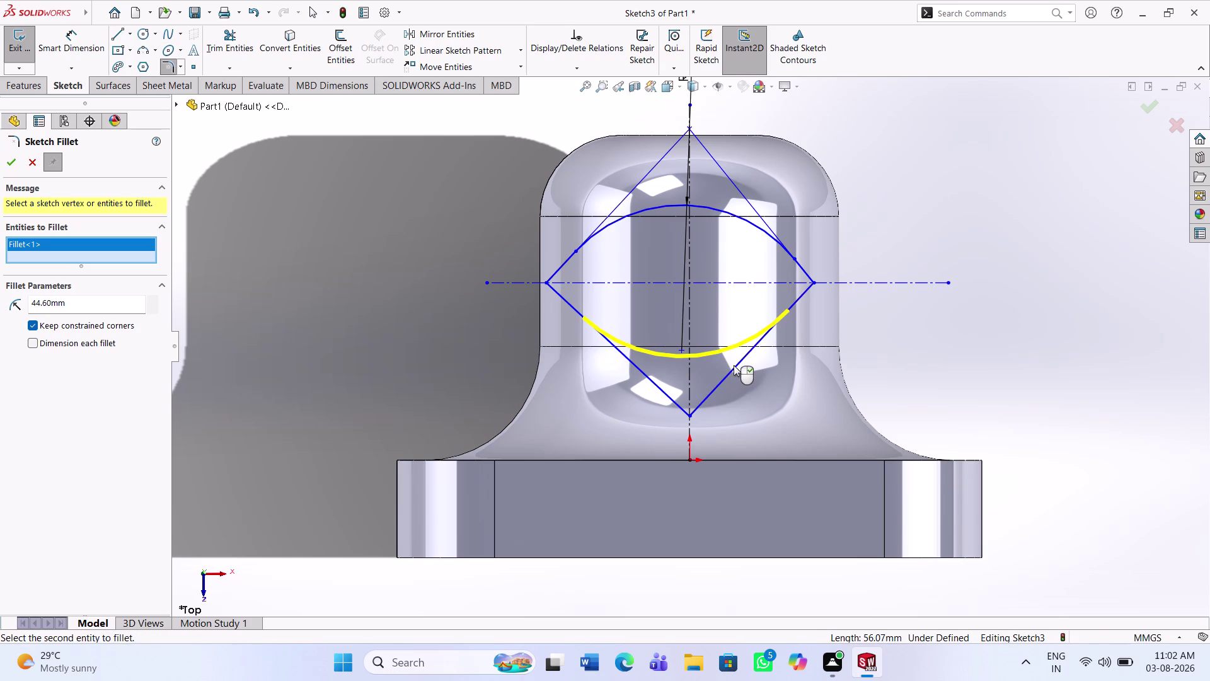
click(6, 158)
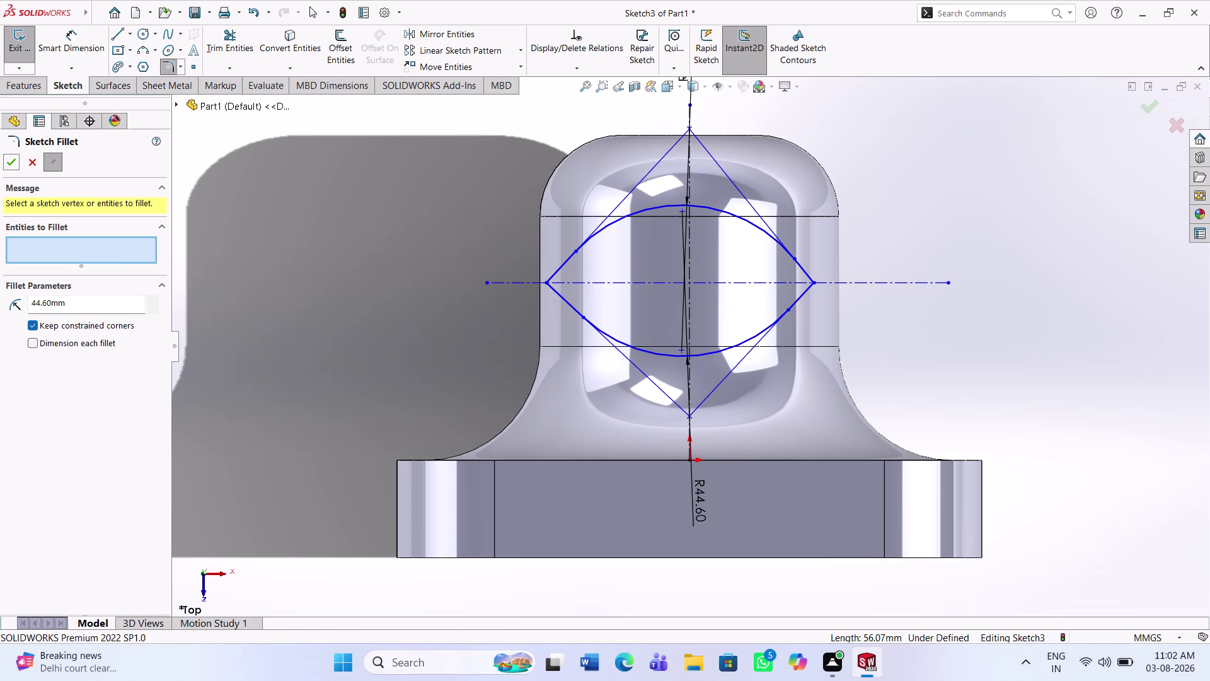
Change the sketch fillet radius to 14.1 mm.
drag(86, 303, 0, 318)
text(14.)
key(1)
key(Return)
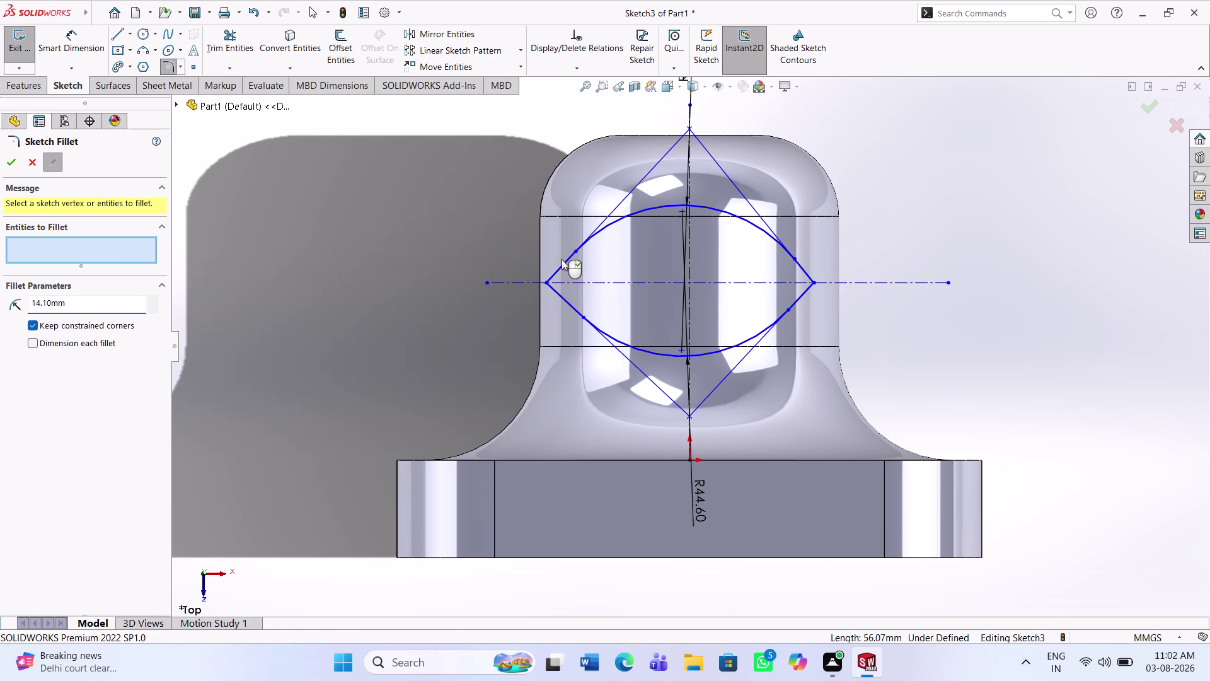
Try filleting the lens's left corner lines, then dismiss the rejection error.
click(562, 267)
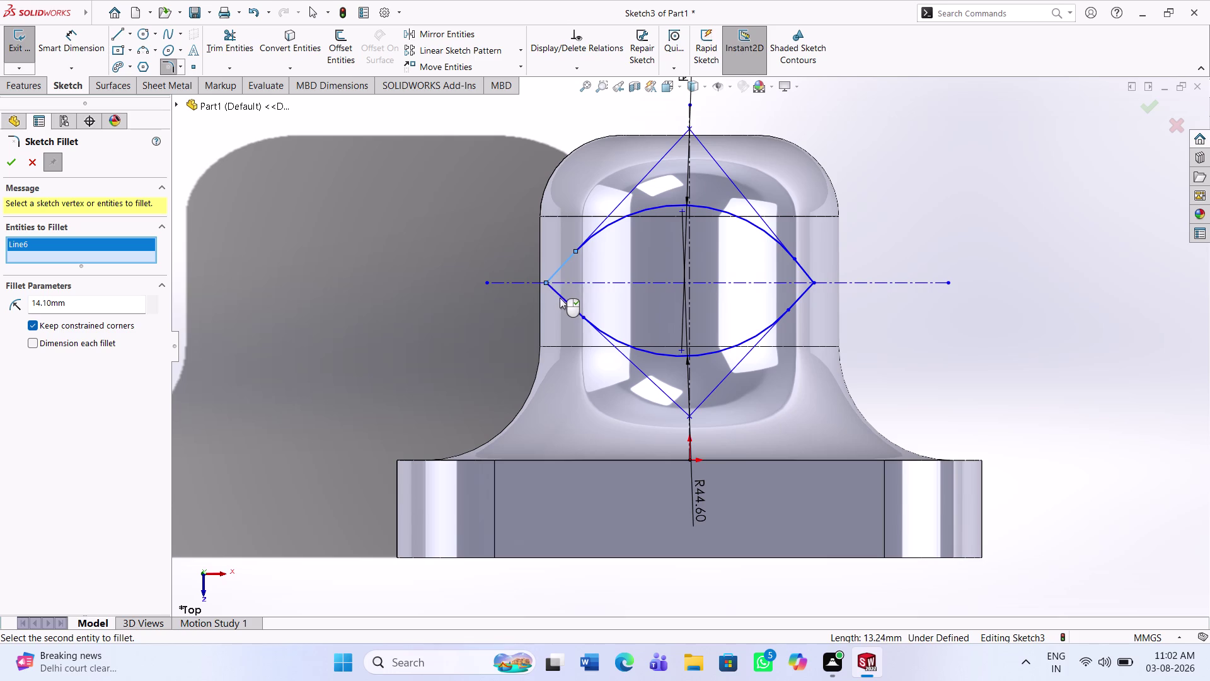
click(560, 297)
click(560, 298)
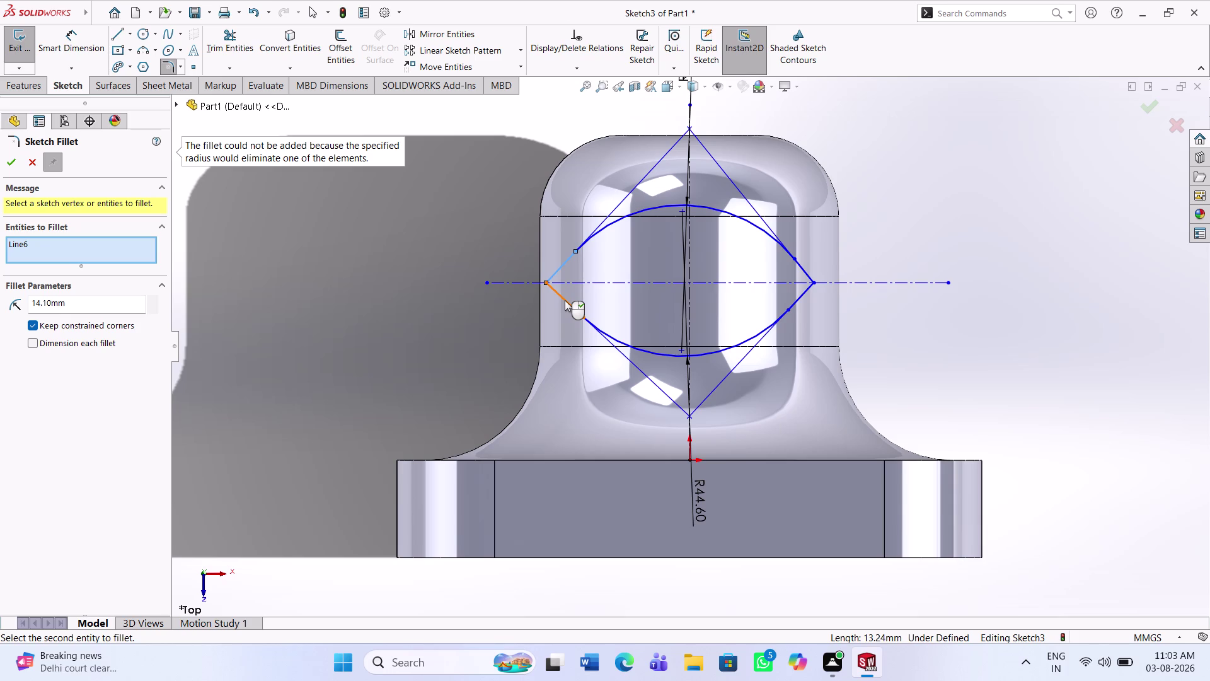
key(Escape)
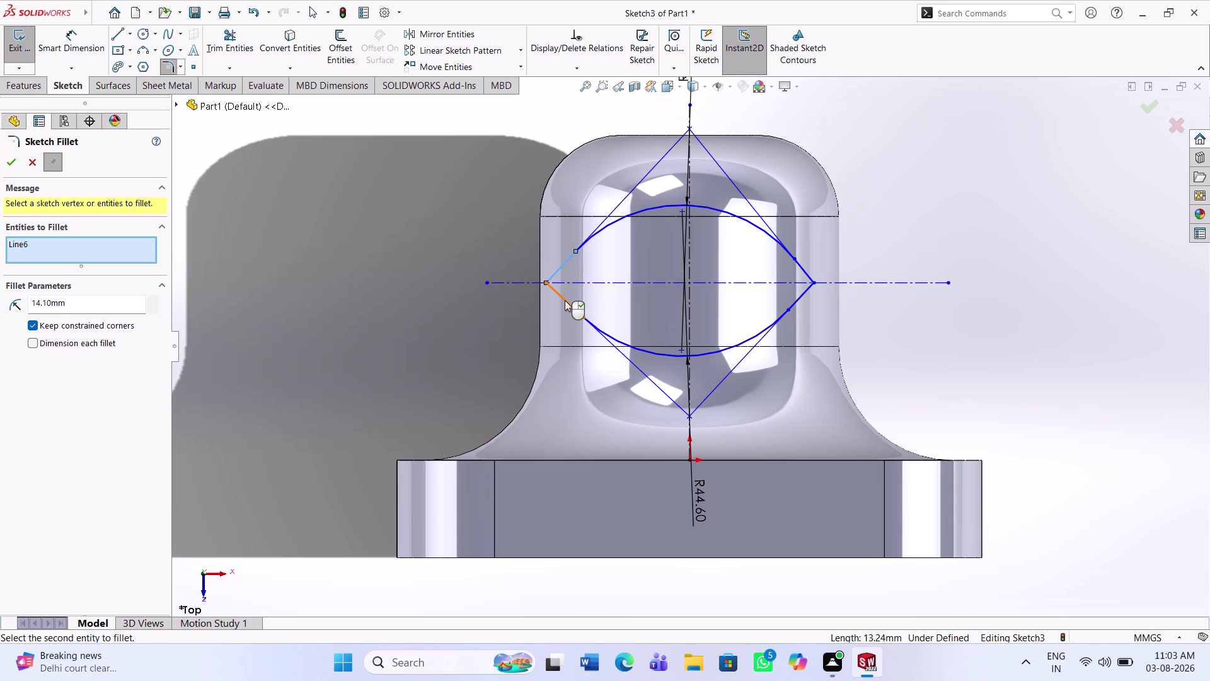